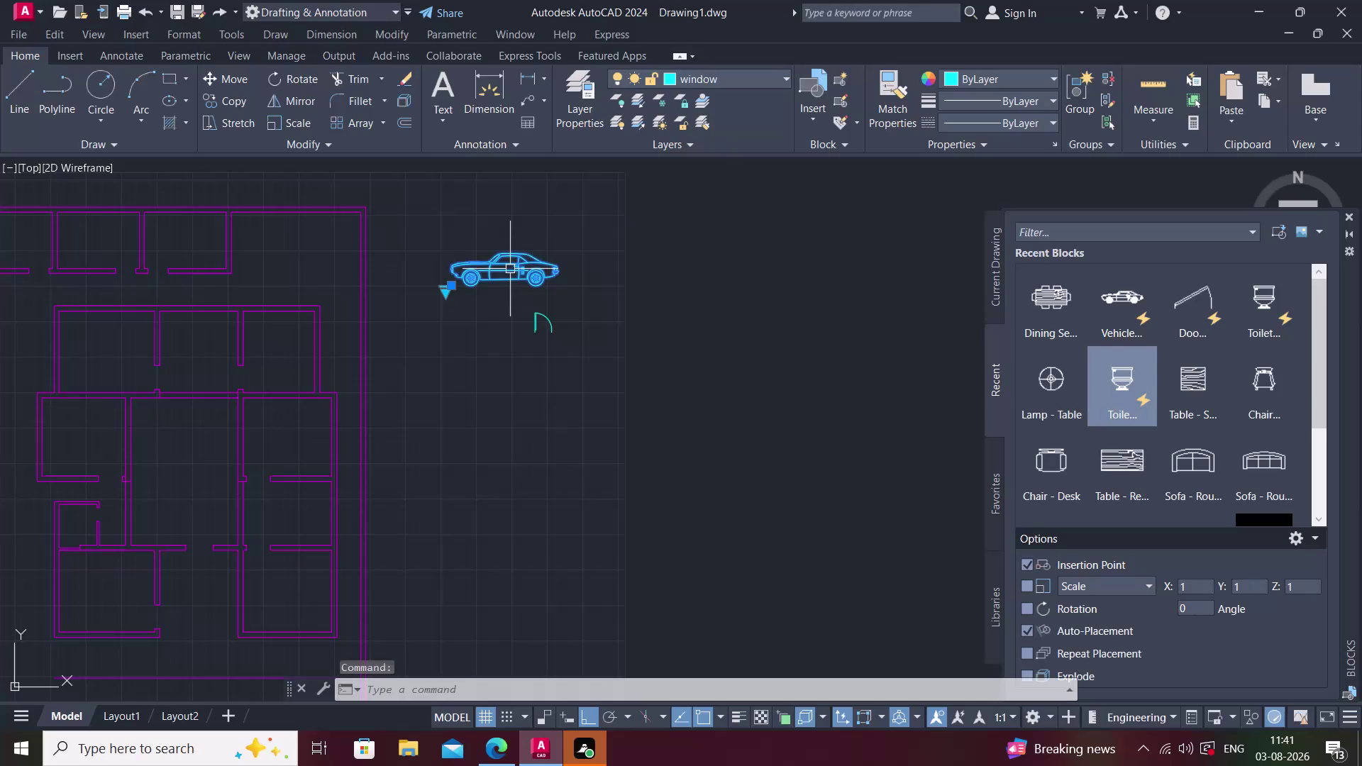
Erase the car block, close the Blocks palette and select the door swing block.
key(Delete)
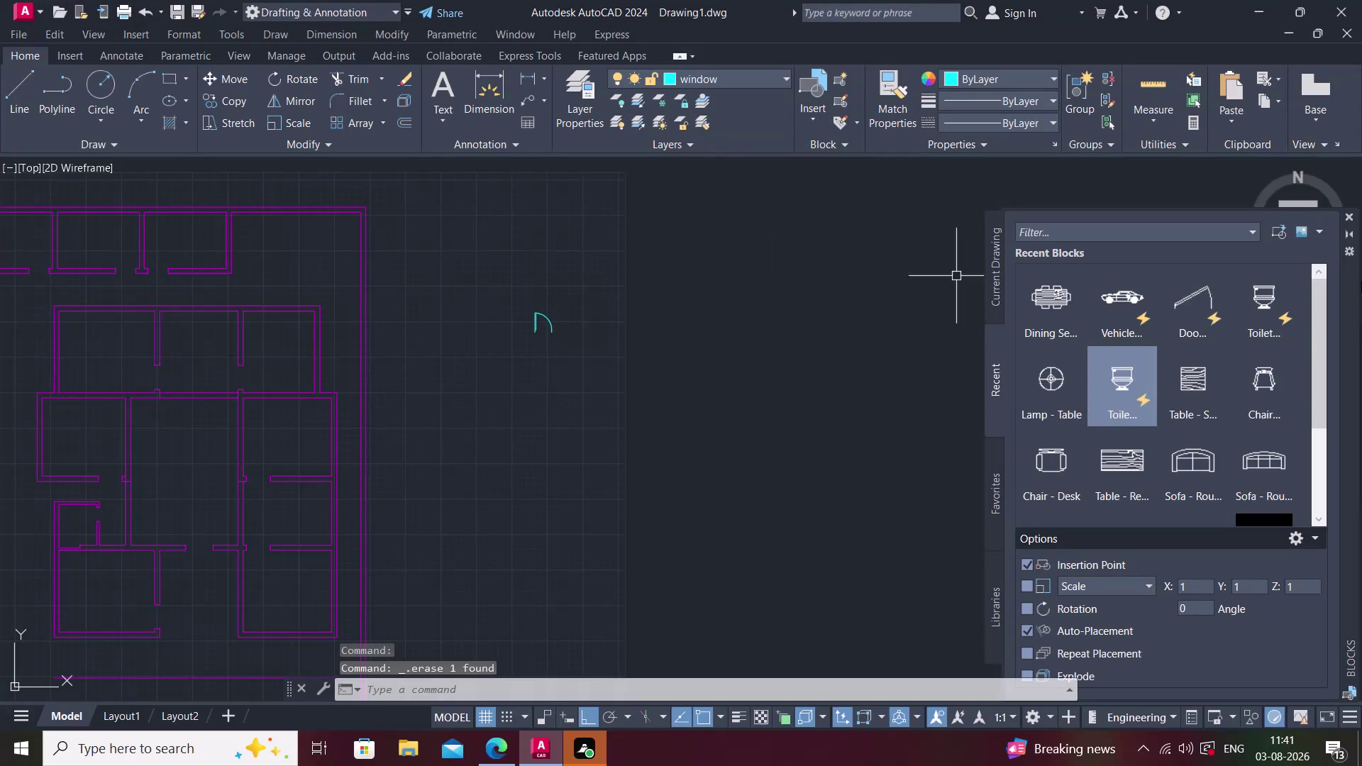
click(1350, 215)
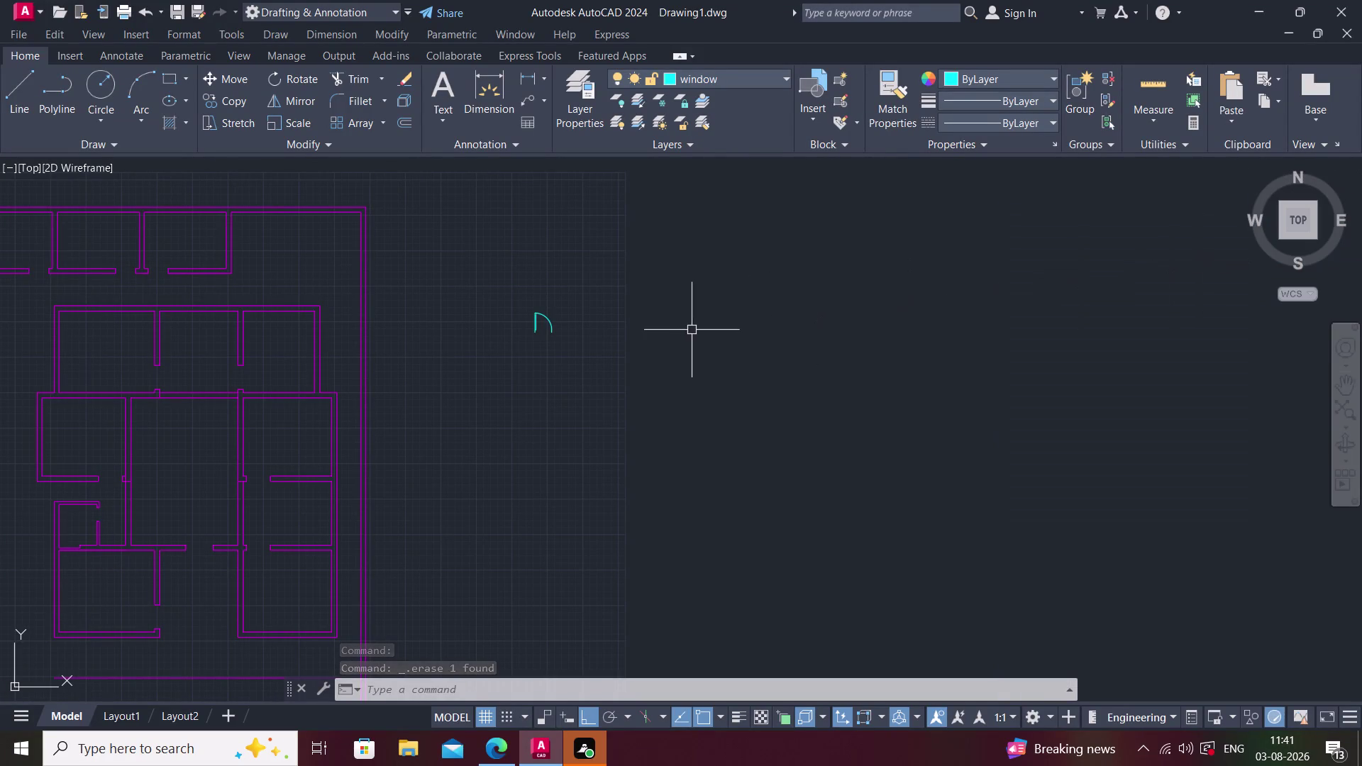
middle_drag(689, 333, 779, 345)
scroll(up, 3)
click(641, 311)
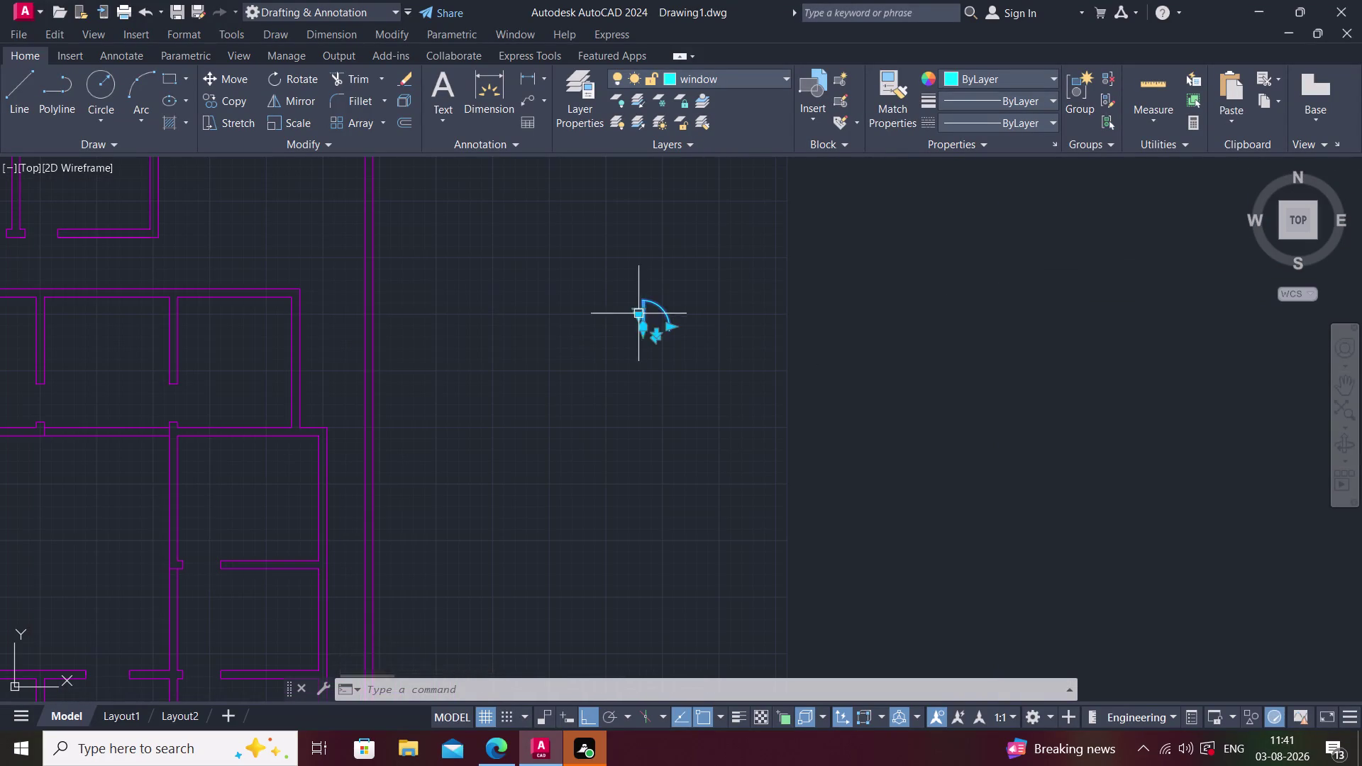
scroll(up, 3)
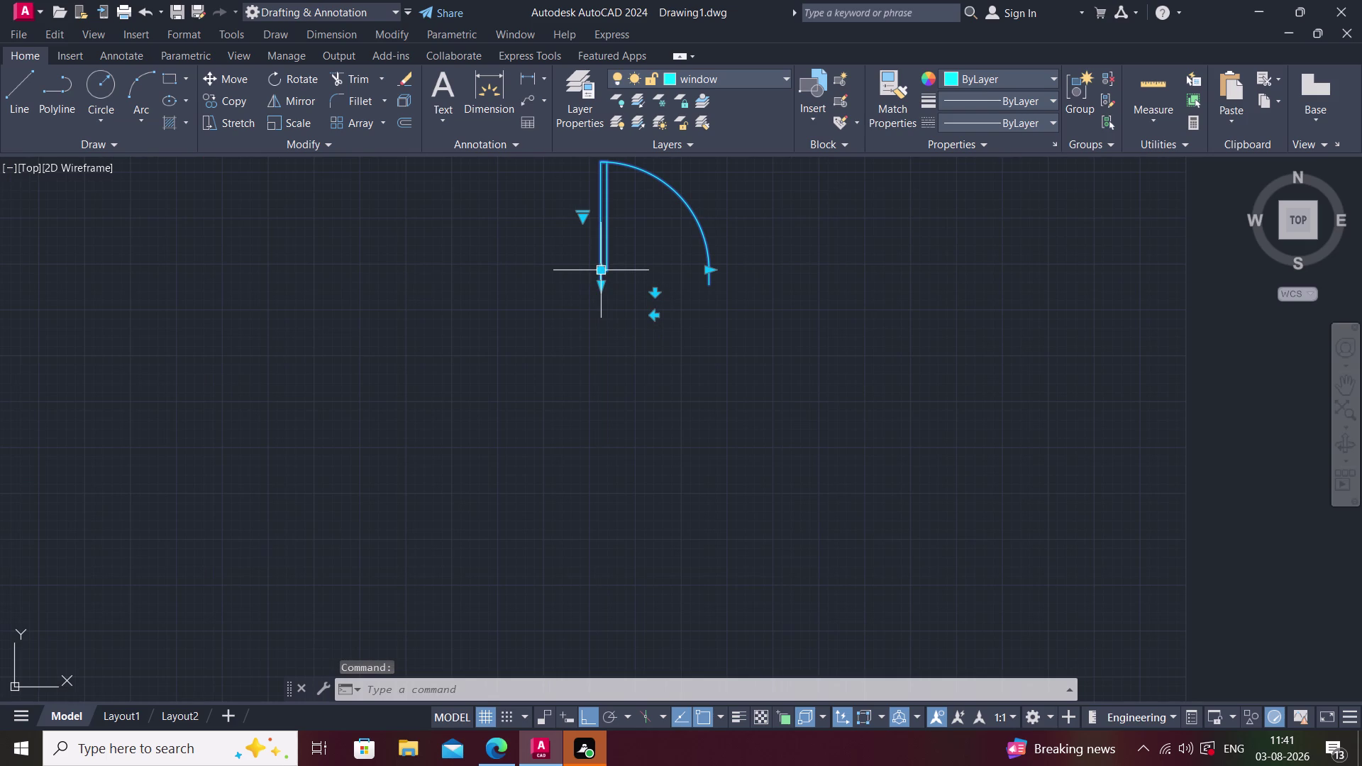
click(602, 272)
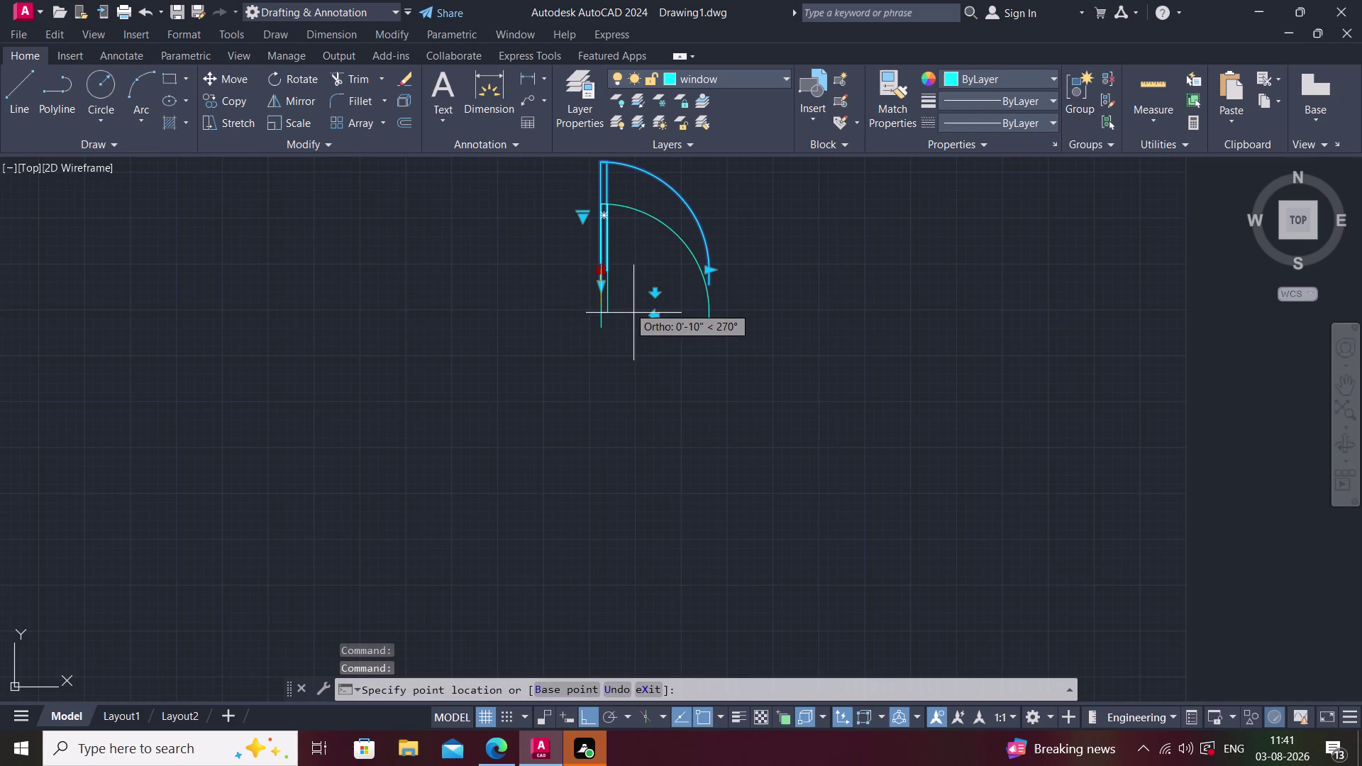
key(Escape)
middle_drag(621, 314, 648, 383)
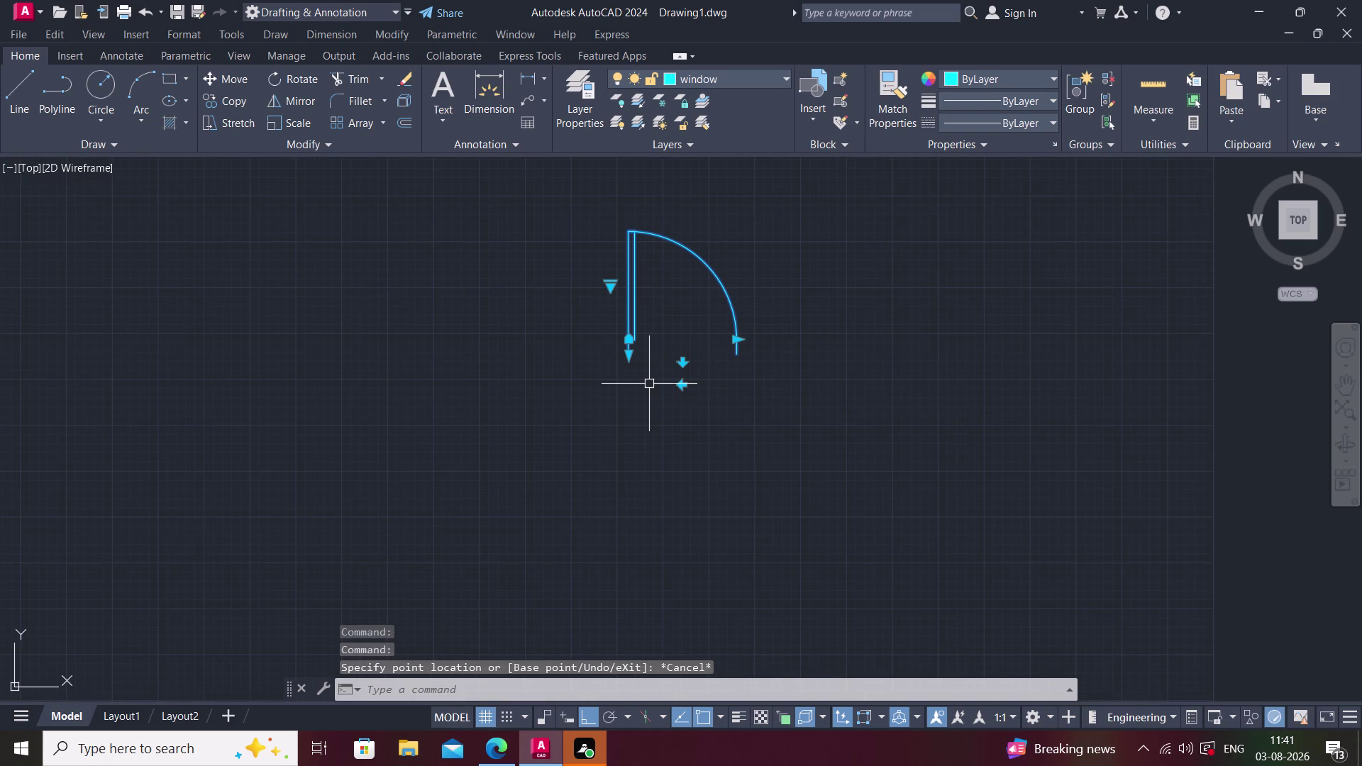
Scale the door swing from its hinge by reference so its width becomes 3'.
text(sc)
key(space)
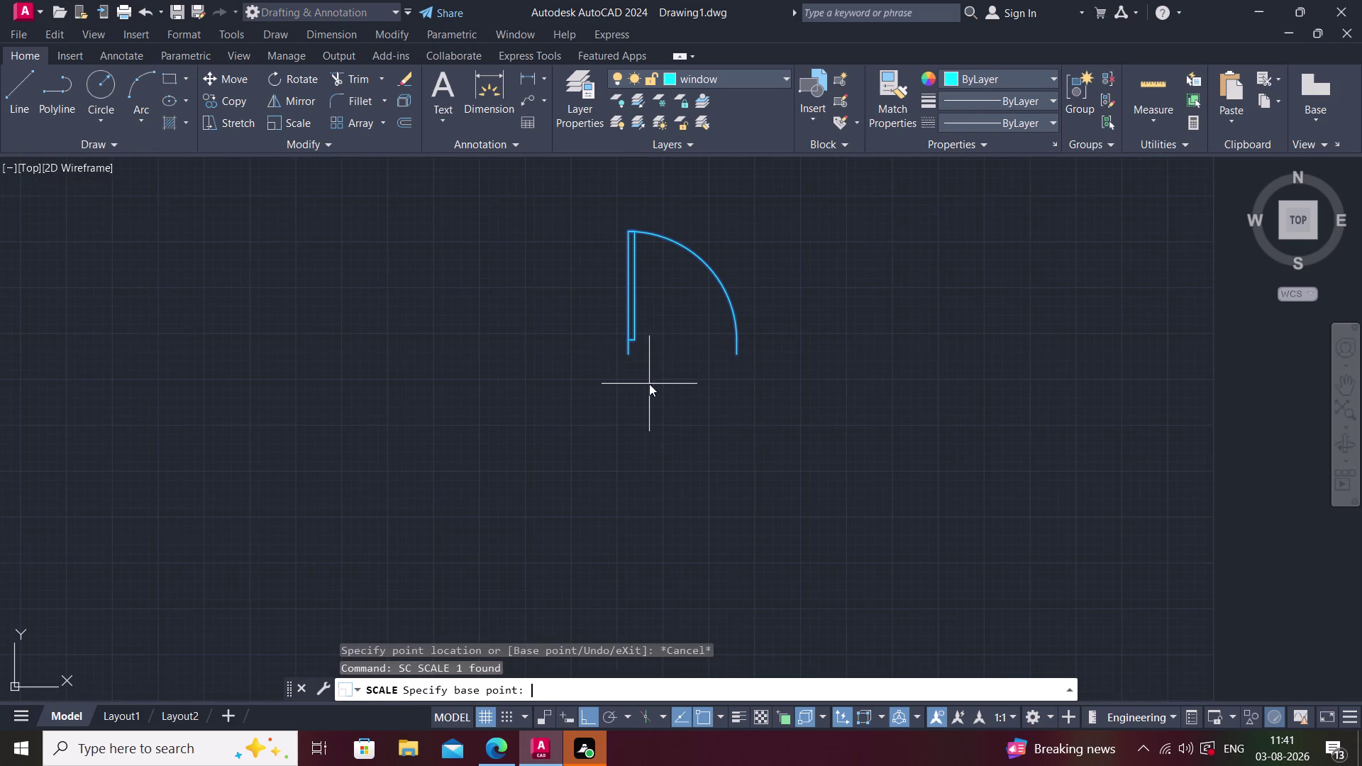
click(629, 359)
click(615, 689)
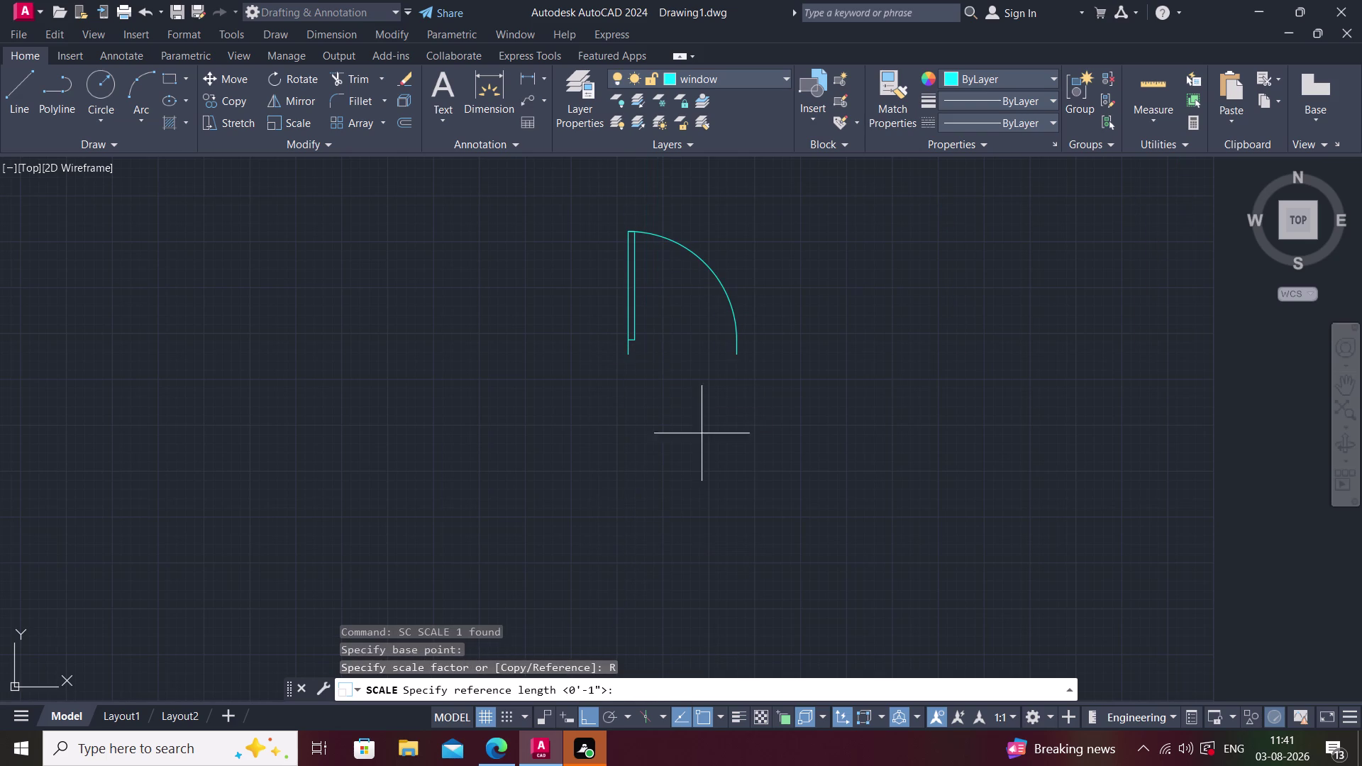
click(627, 354)
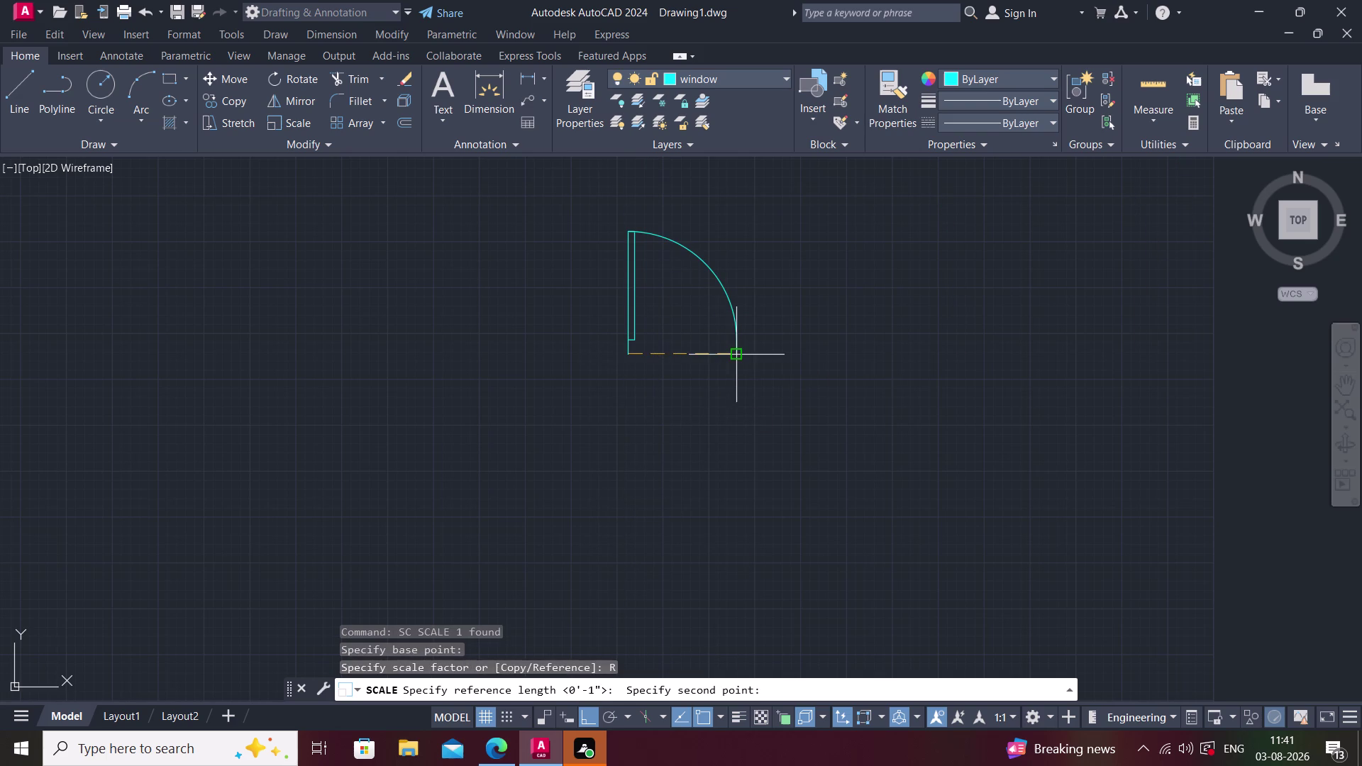
click(740, 357)
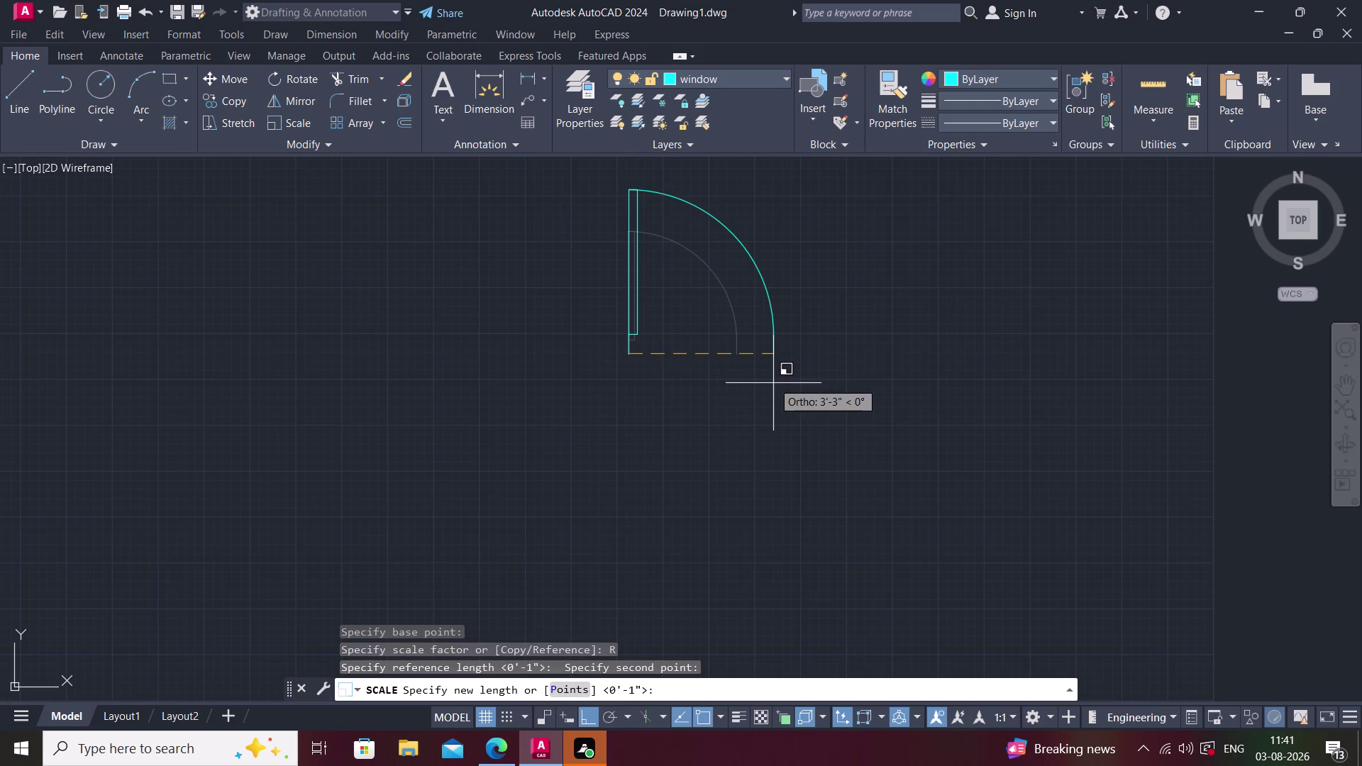
text(3)
text(')
key(Return)
key(Escape)
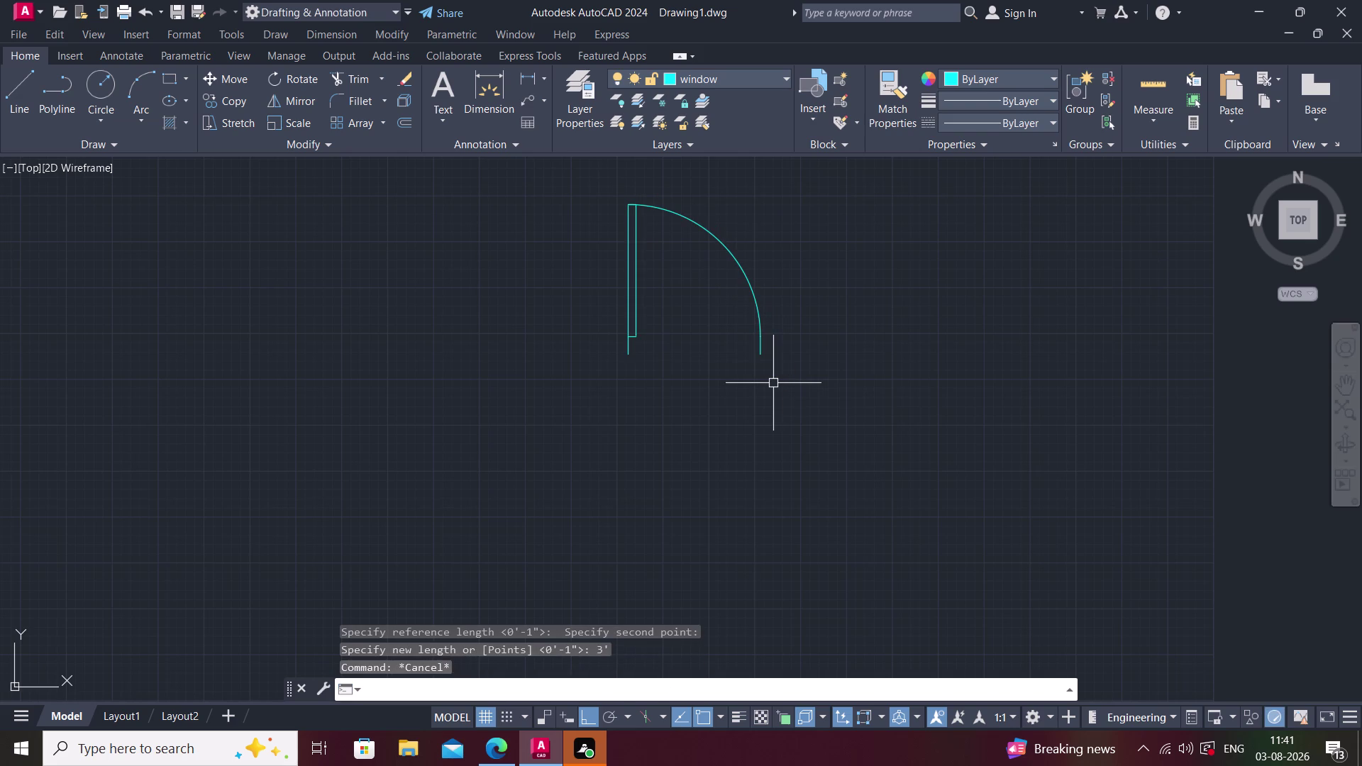
scroll(down, 3)
click(716, 318)
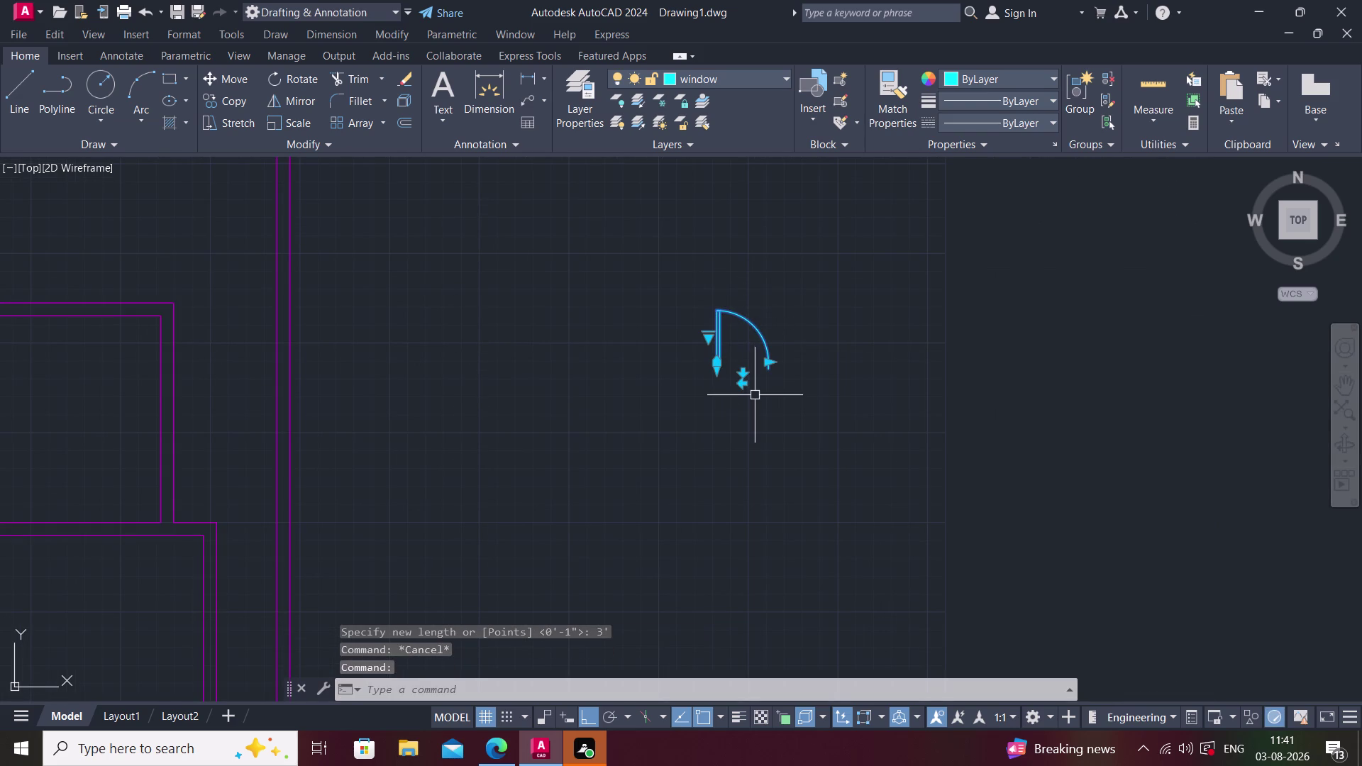
Copy the 3' door swing twice, placing both copies below the original.
text(co)
key(space)
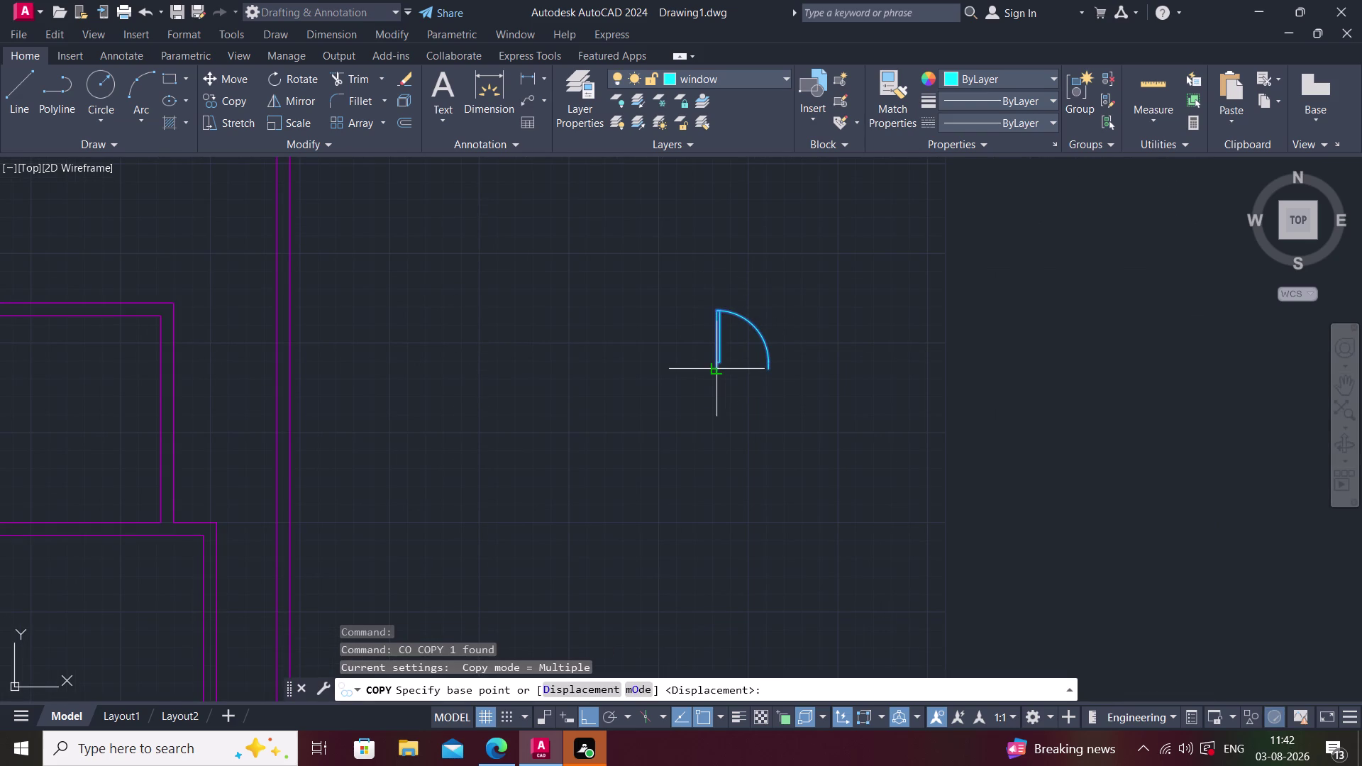
click(712, 370)
click(736, 473)
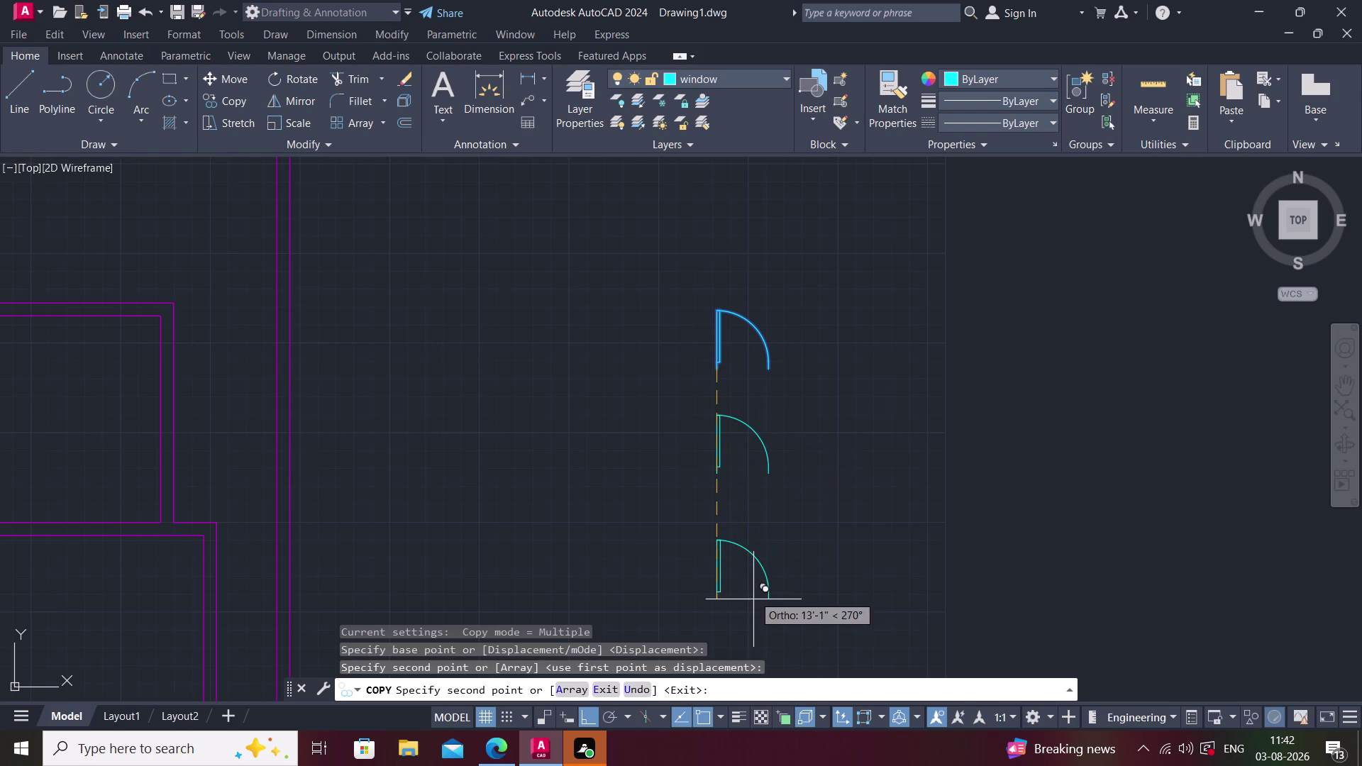
click(751, 618)
middle_drag(845, 554, 858, 547)
key(Escape)
middle_click(833, 530)
scroll(up, 3)
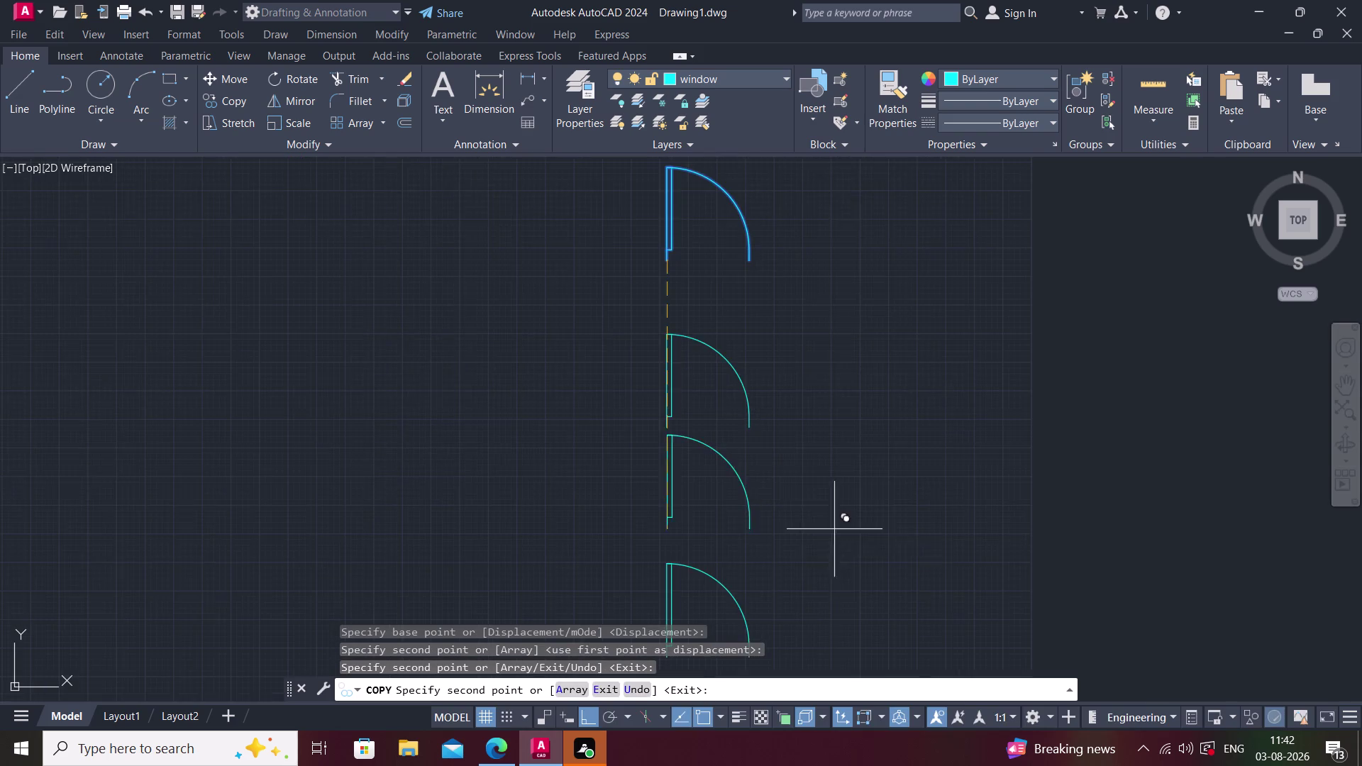
middle_drag(805, 523, 823, 510)
scroll(down, 3)
key(Escape)
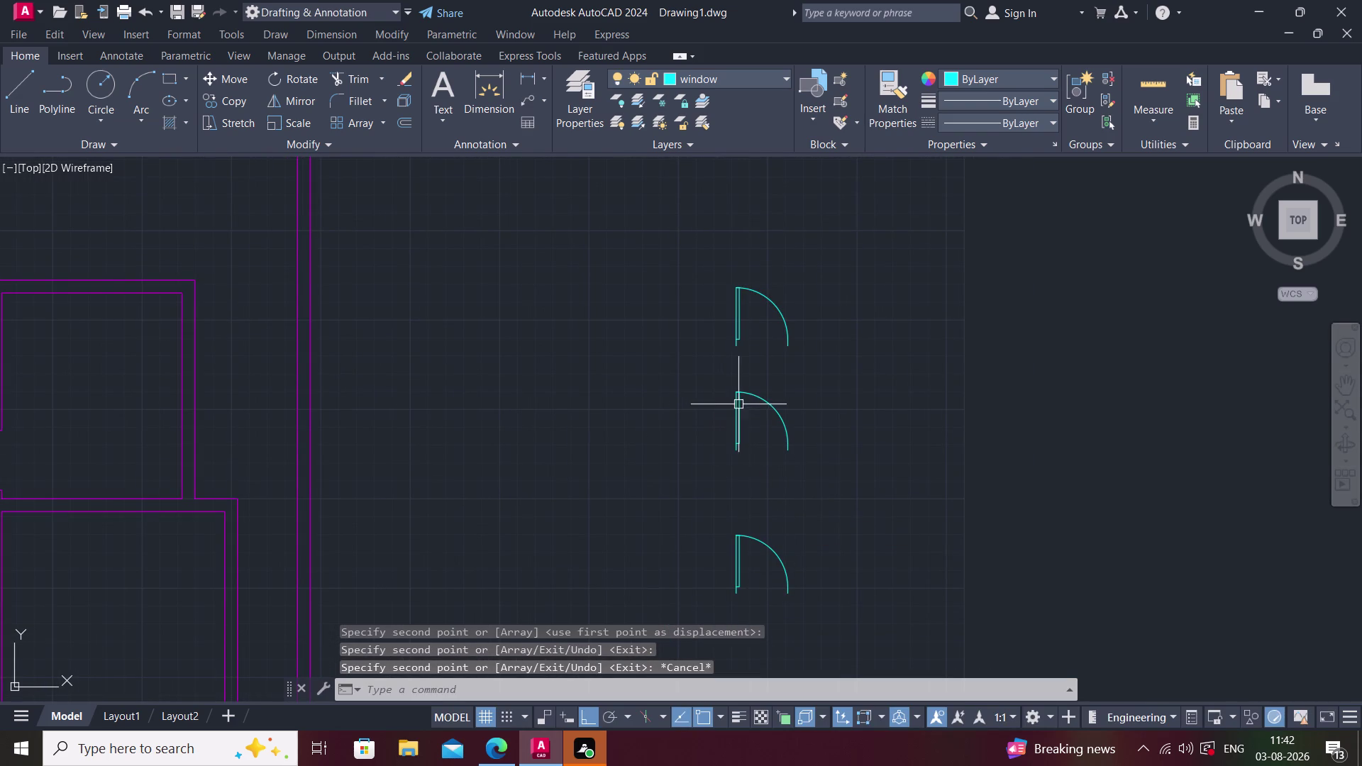
Scale the middle door copy by reference to a 3'6" width.
click(740, 405)
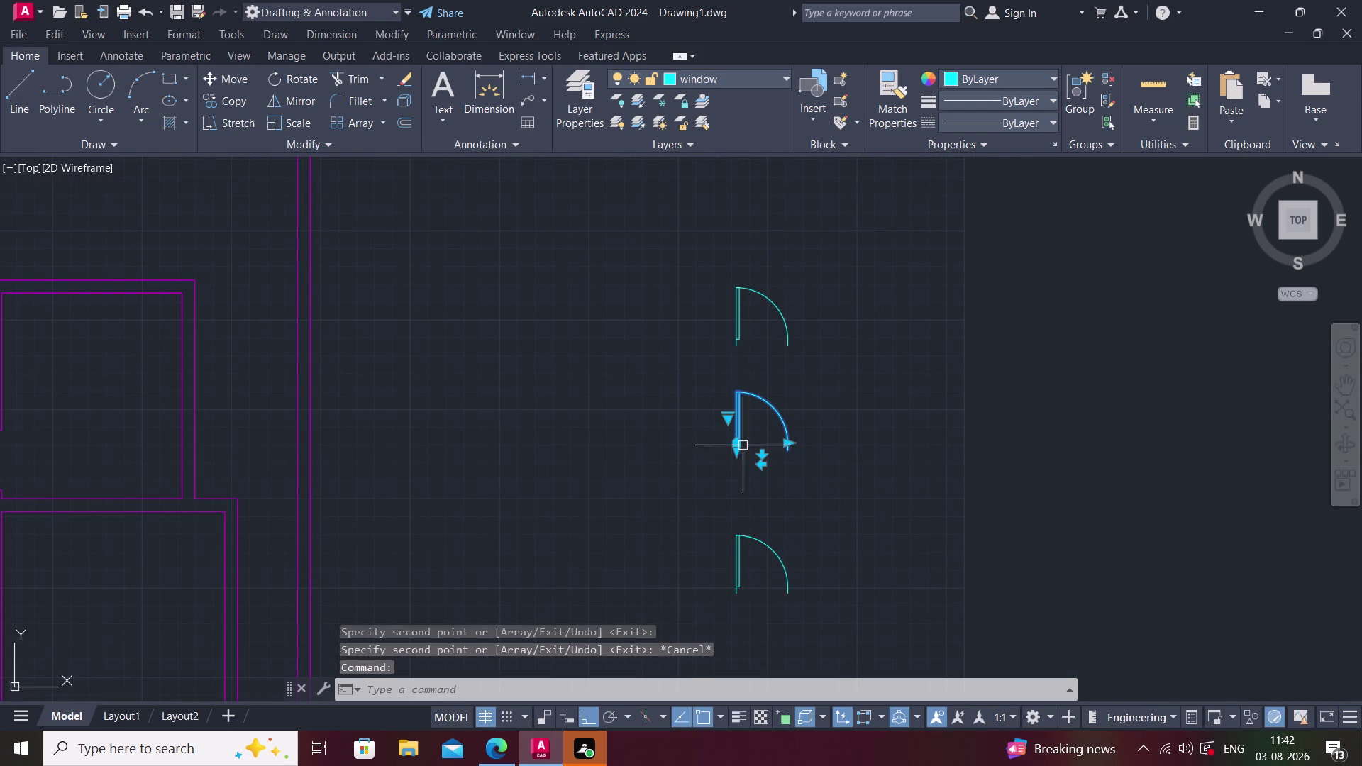
text(sc)
key(space)
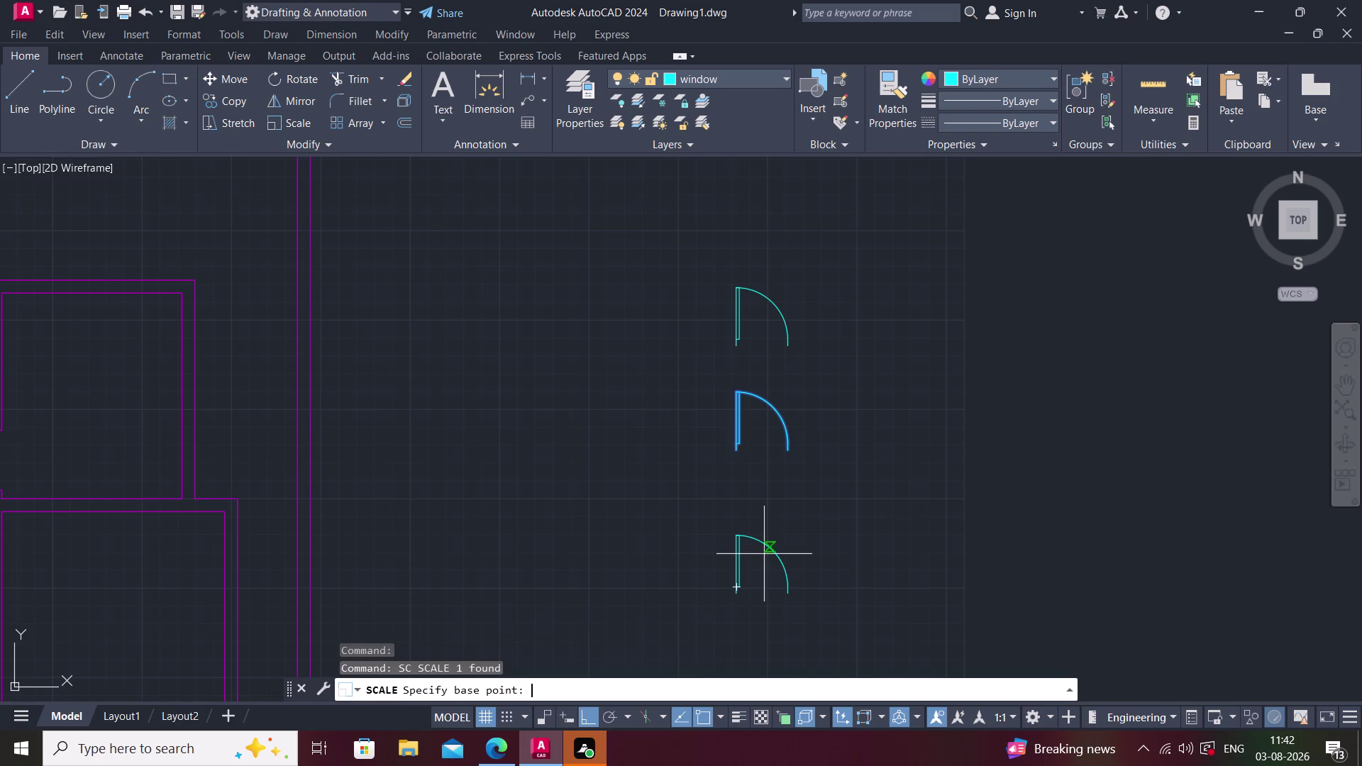
click(737, 455)
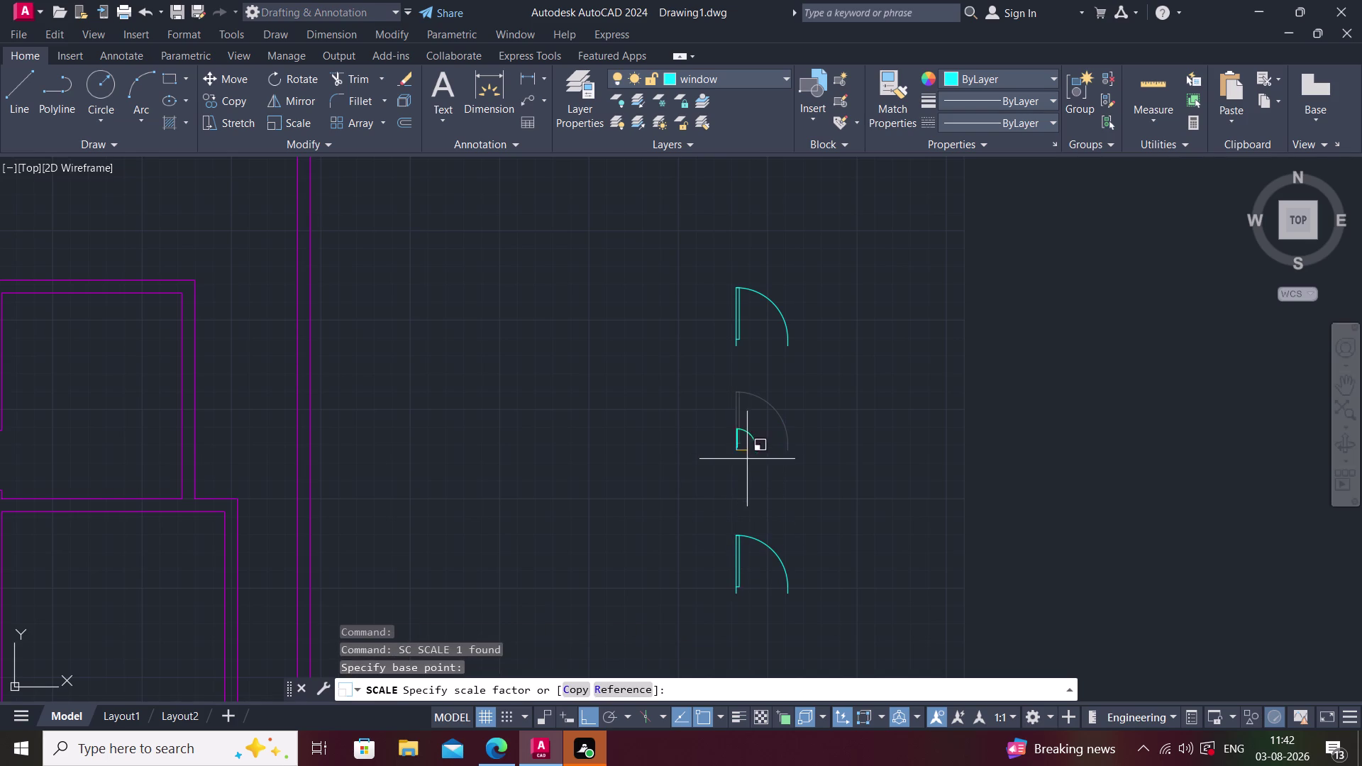
click(642, 686)
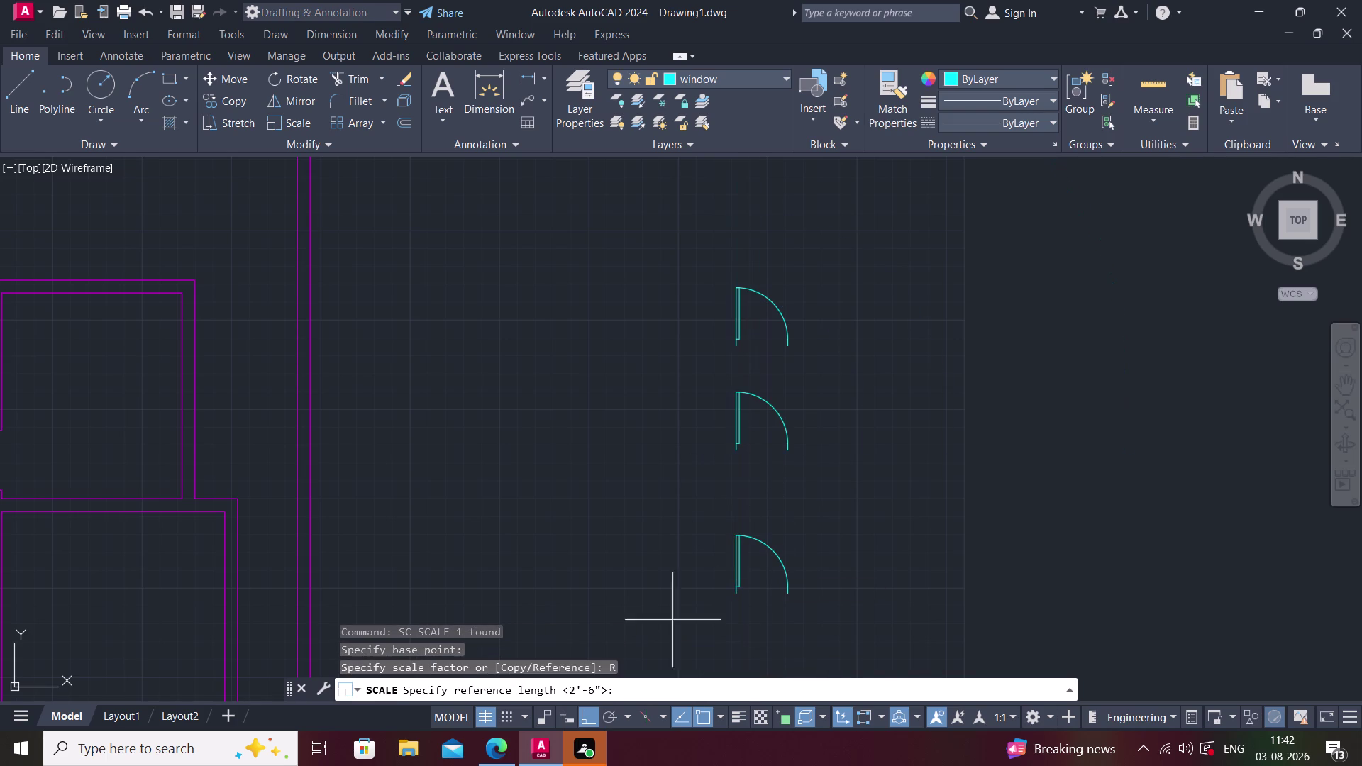
click(737, 452)
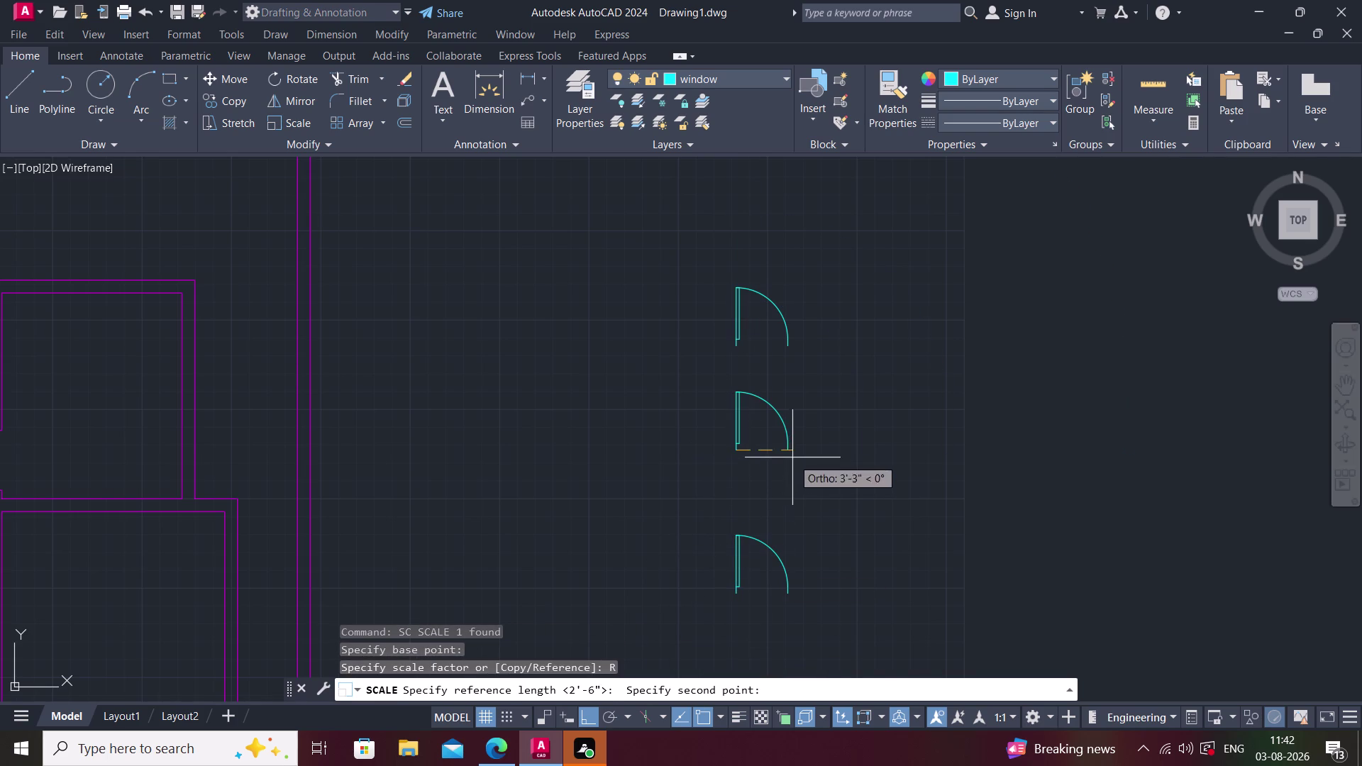
click(788, 451)
text(3')
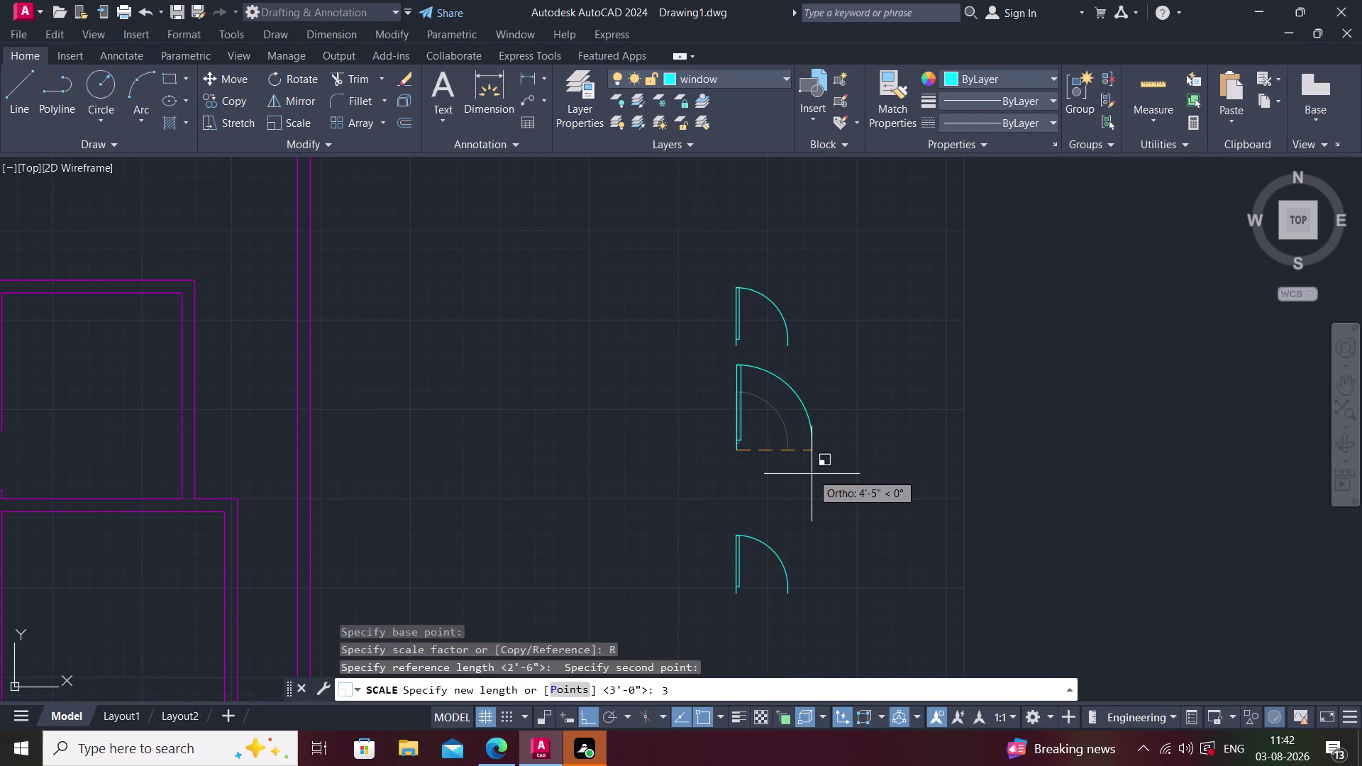
text(6")
key(Return)
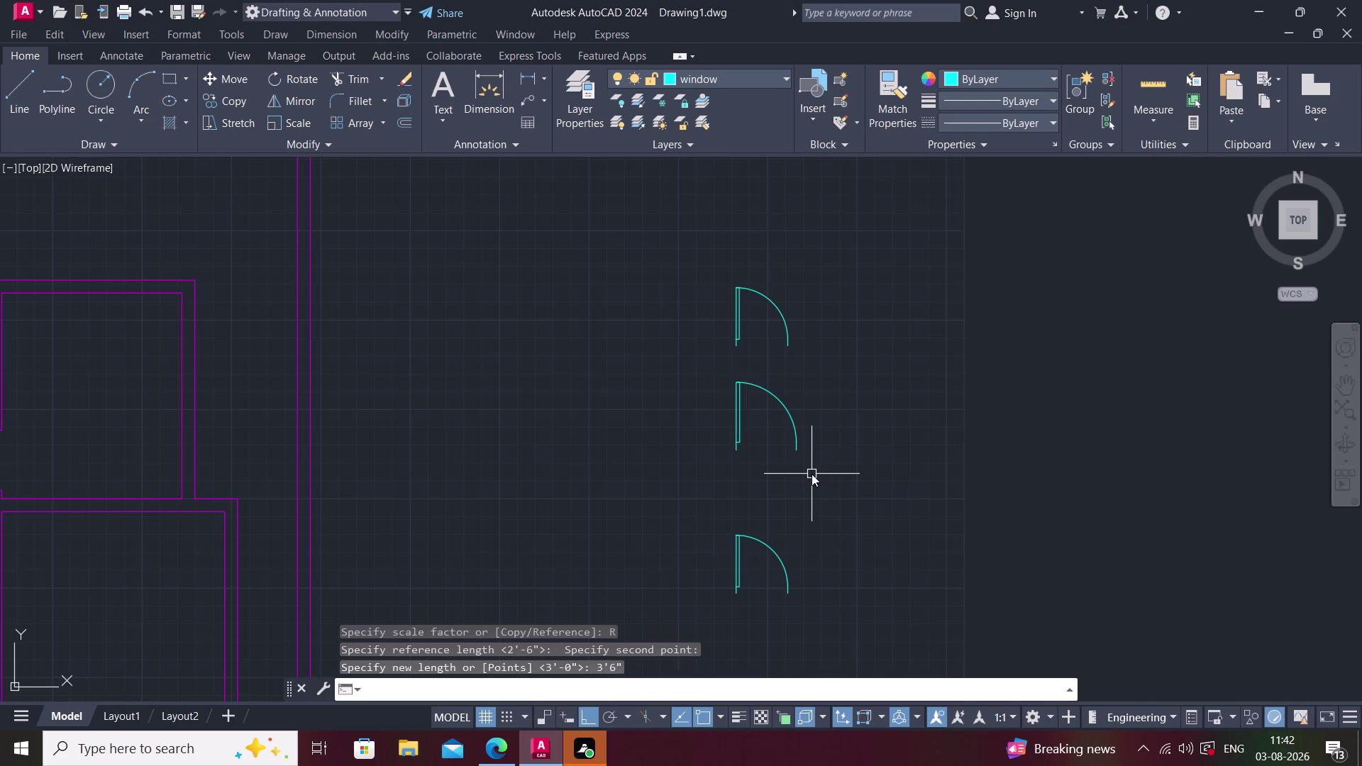
key(Escape)
middle_drag(744, 614, 753, 577)
scroll(up, 3)
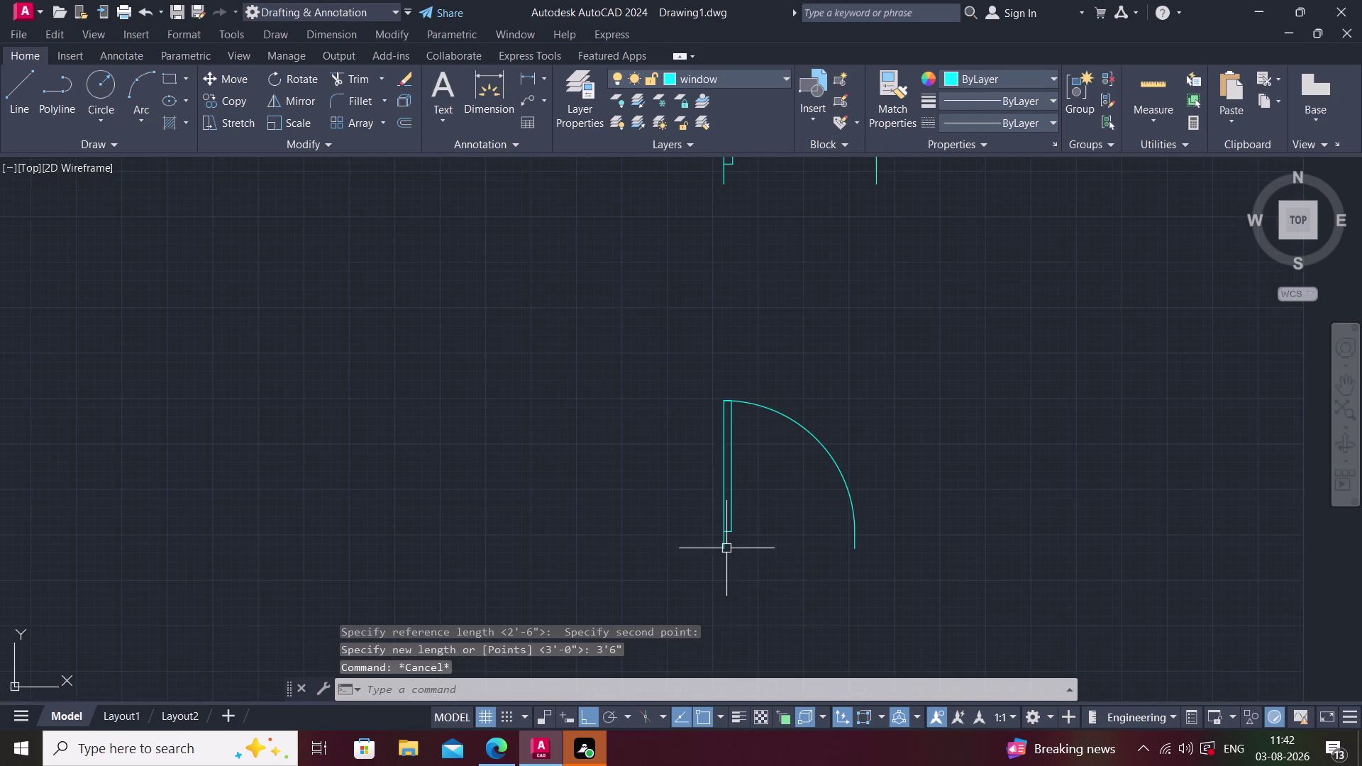
click(726, 548)
key(Escape)
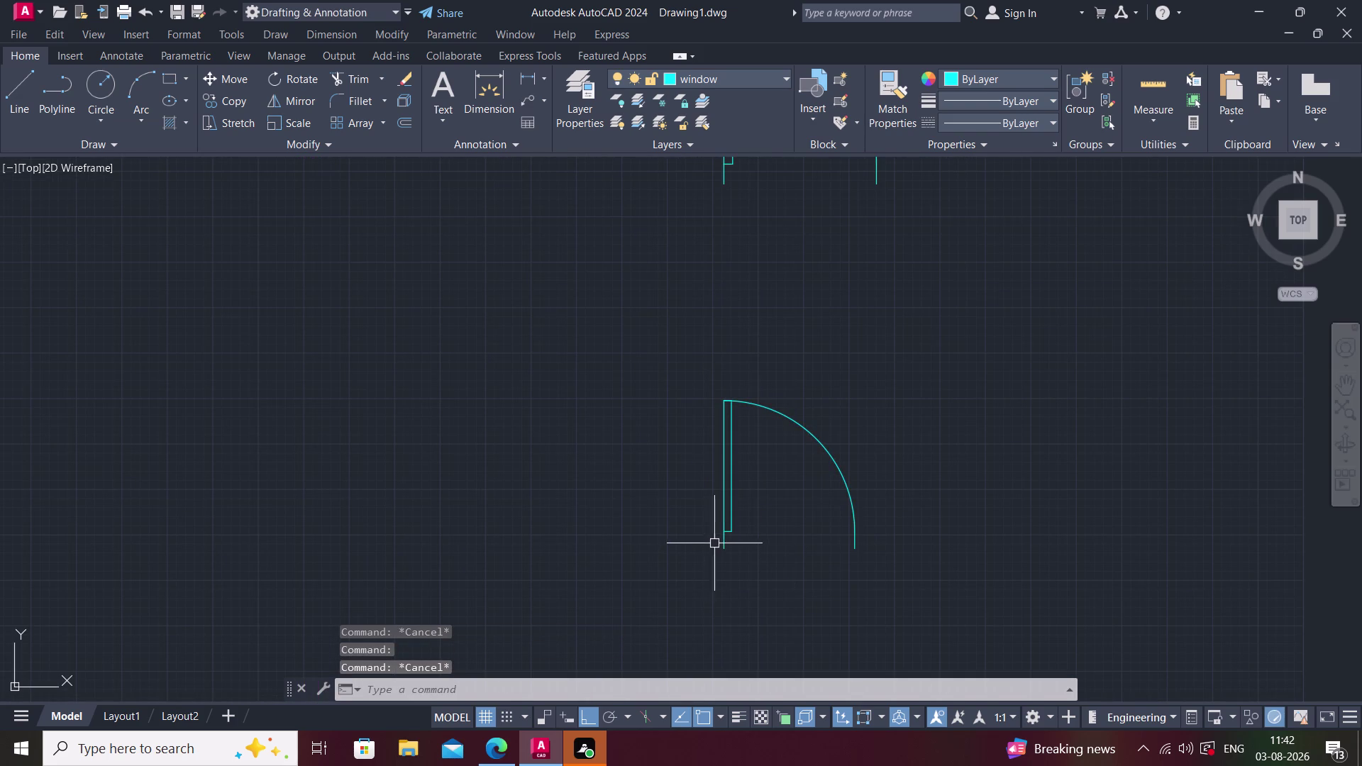
Rescale that door by reference to a 2'6" width.
click(724, 534)
text(sc)
key(space)
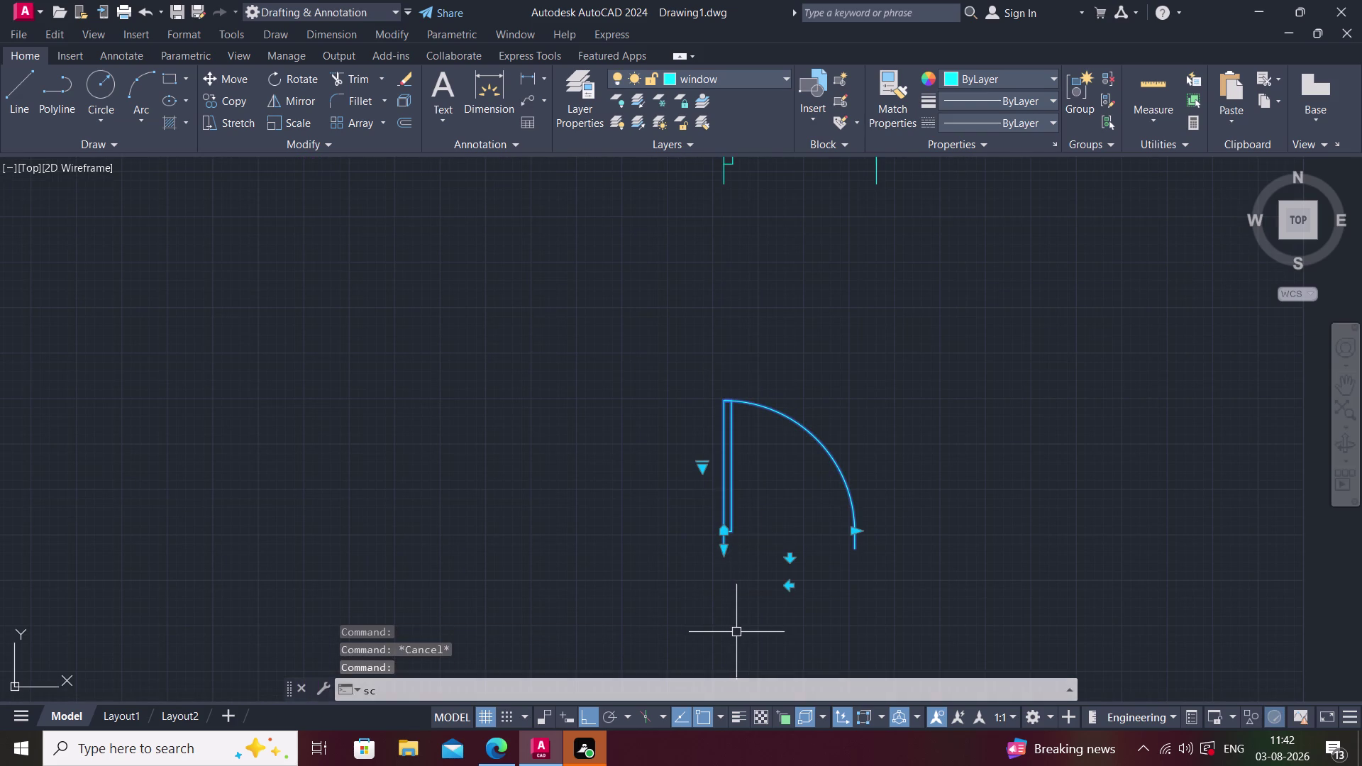
click(724, 552)
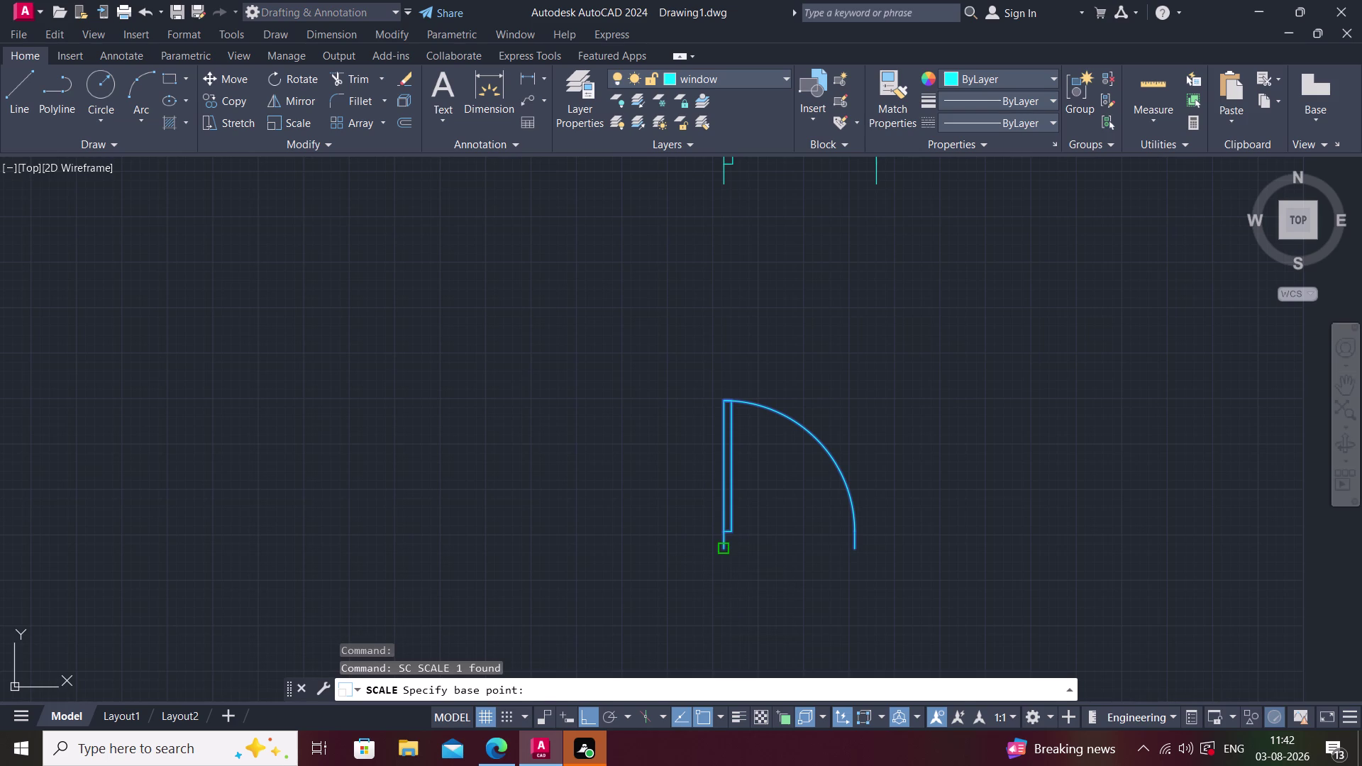
click(621, 687)
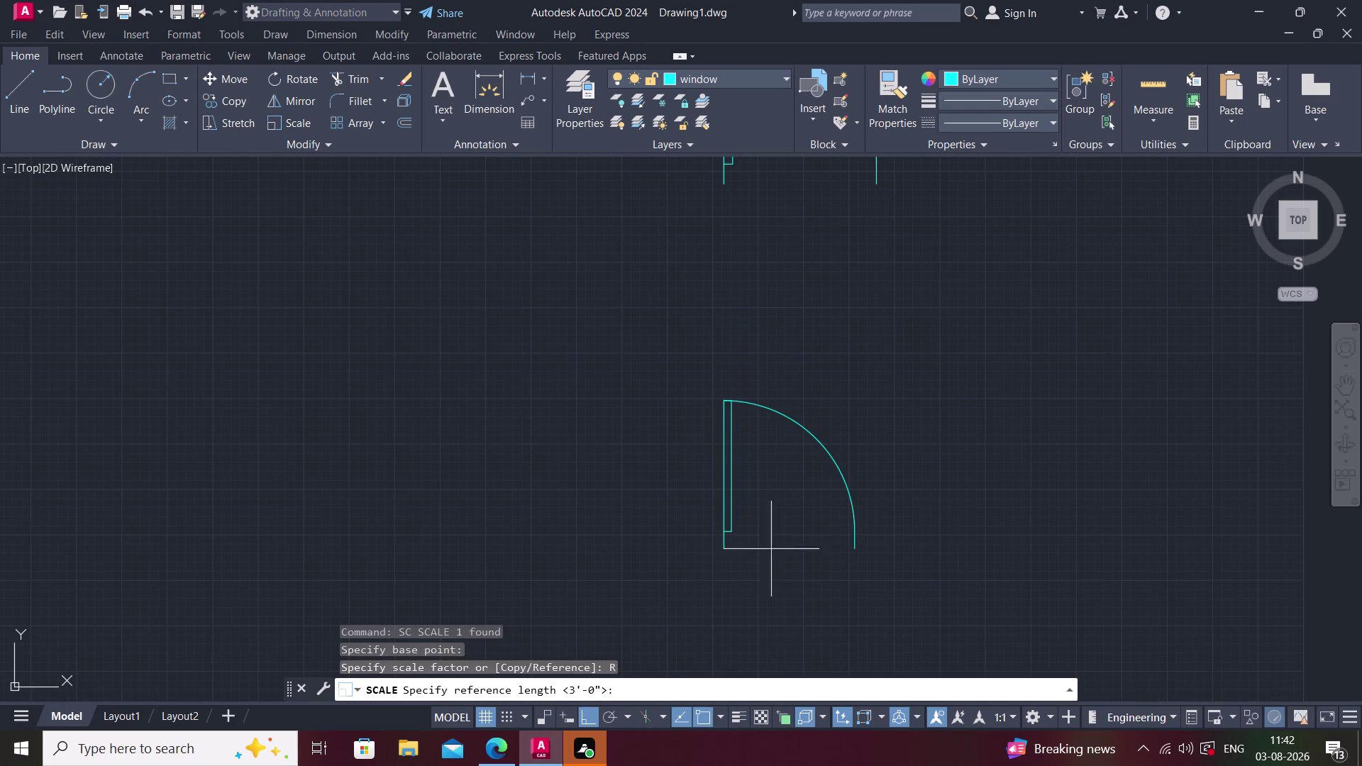
click(723, 549)
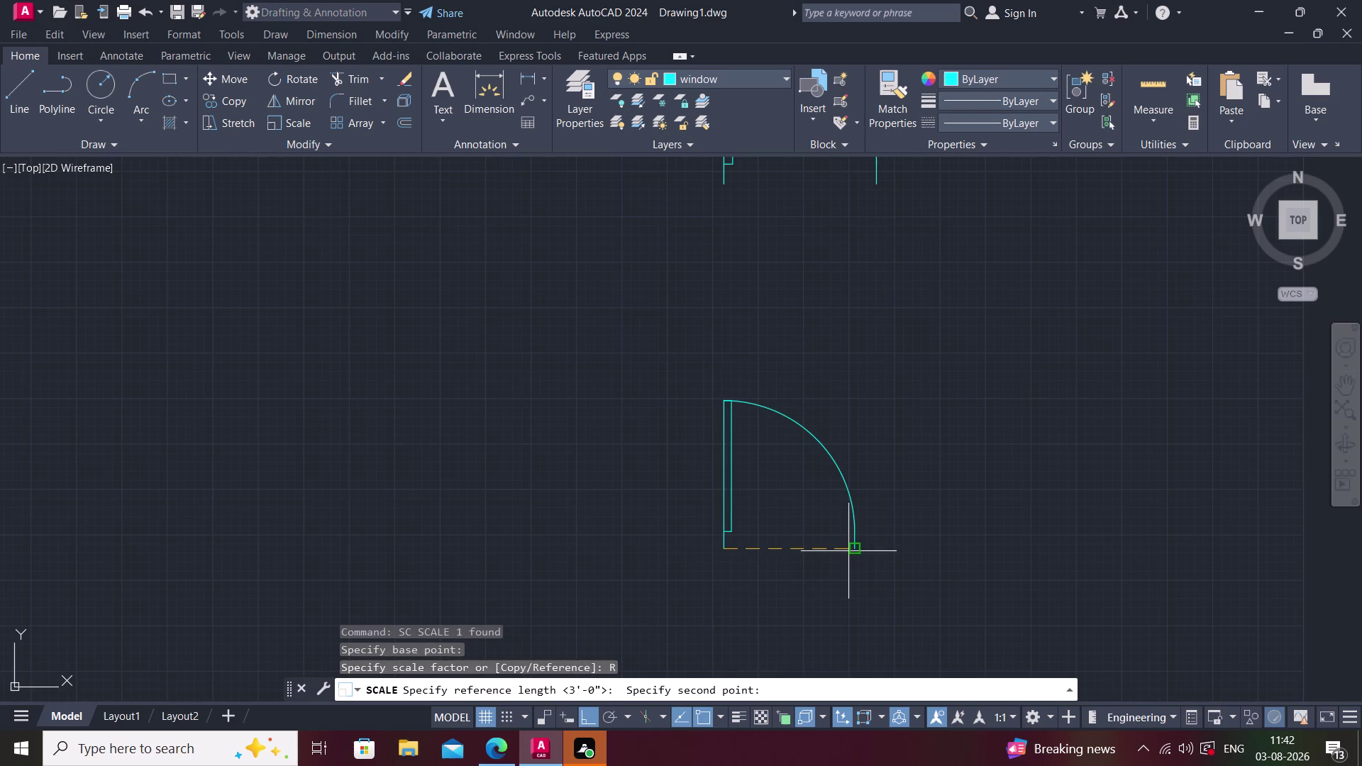
click(858, 549)
text(2)
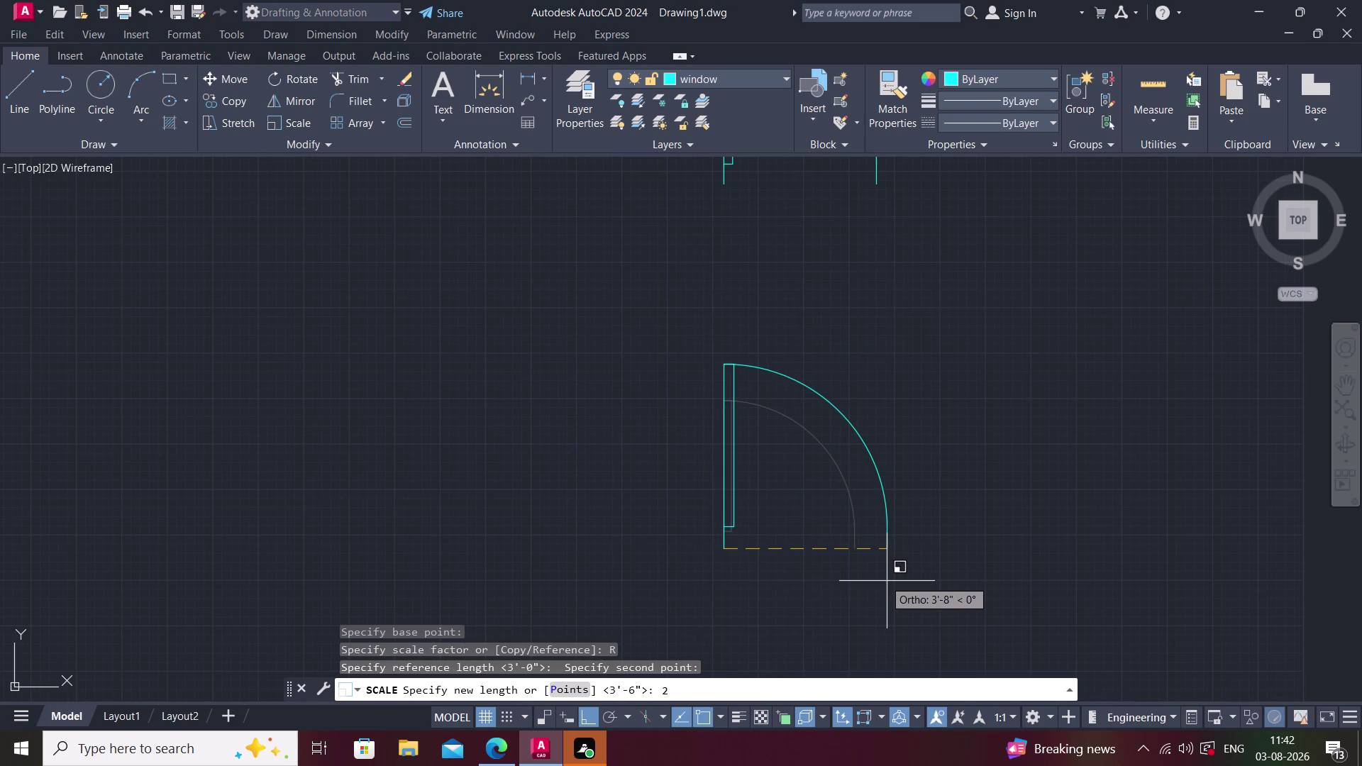
text('6")
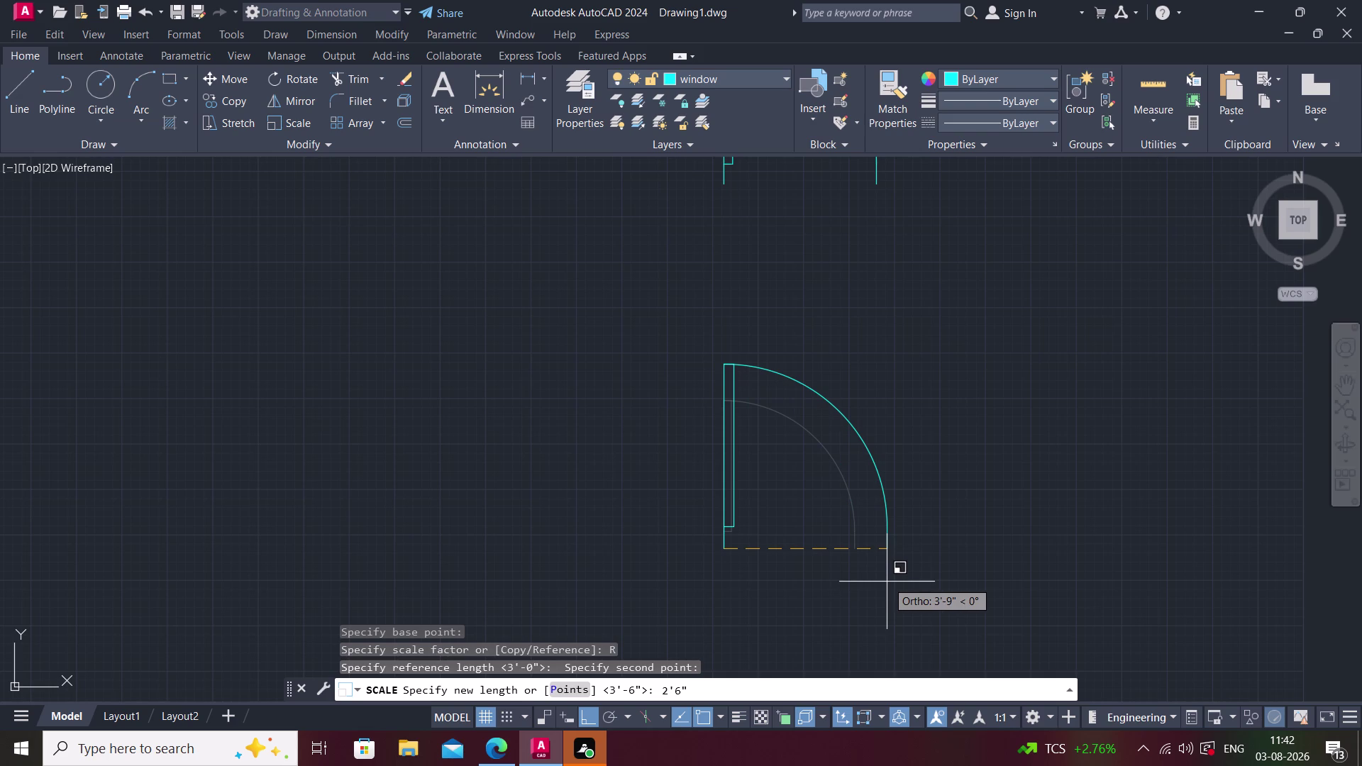
key(Return)
key(Escape)
scroll(down, 3)
middle_drag(891, 501, 878, 553)
scroll(down, 3)
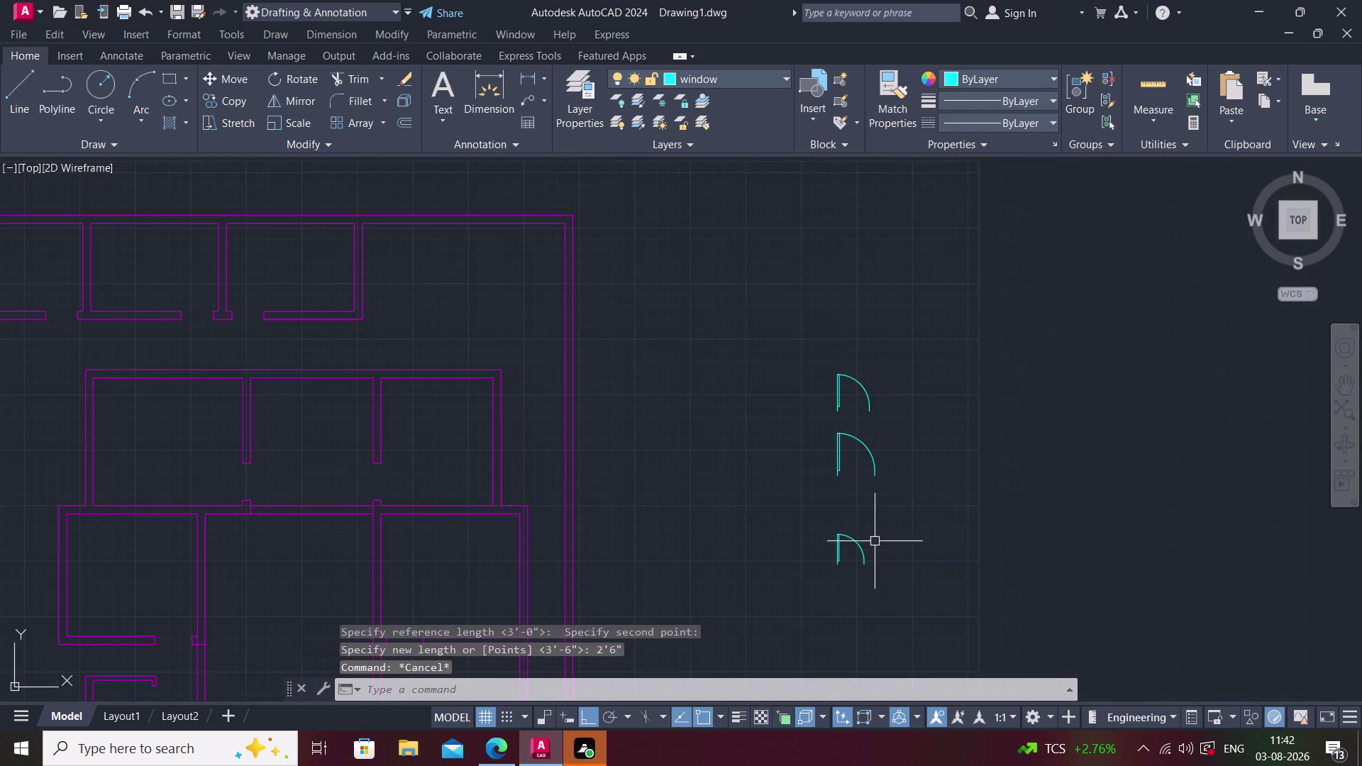
middle_drag(873, 532, 862, 397)
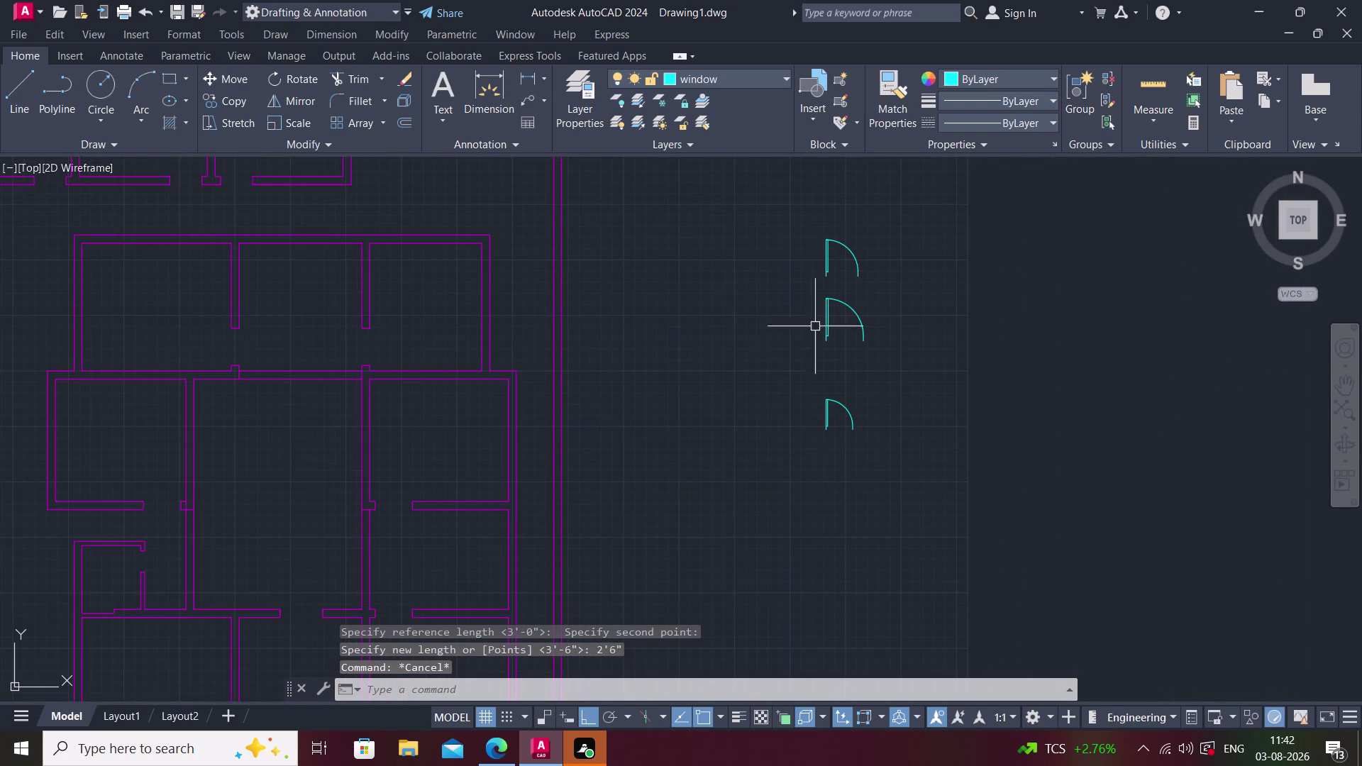
Copy the 2'6" door swing to a spot directly below itself.
click(820, 386)
click(872, 462)
key(s)
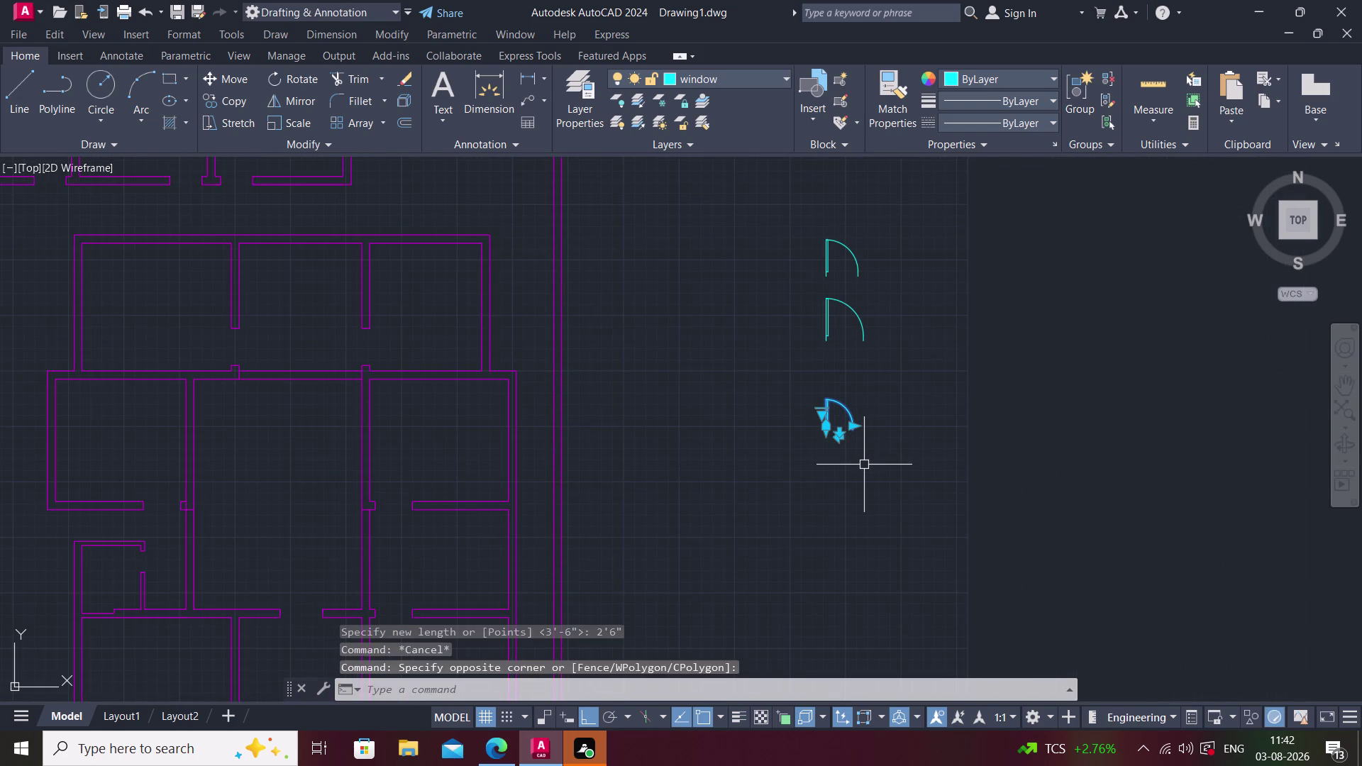
key(BackSpace)
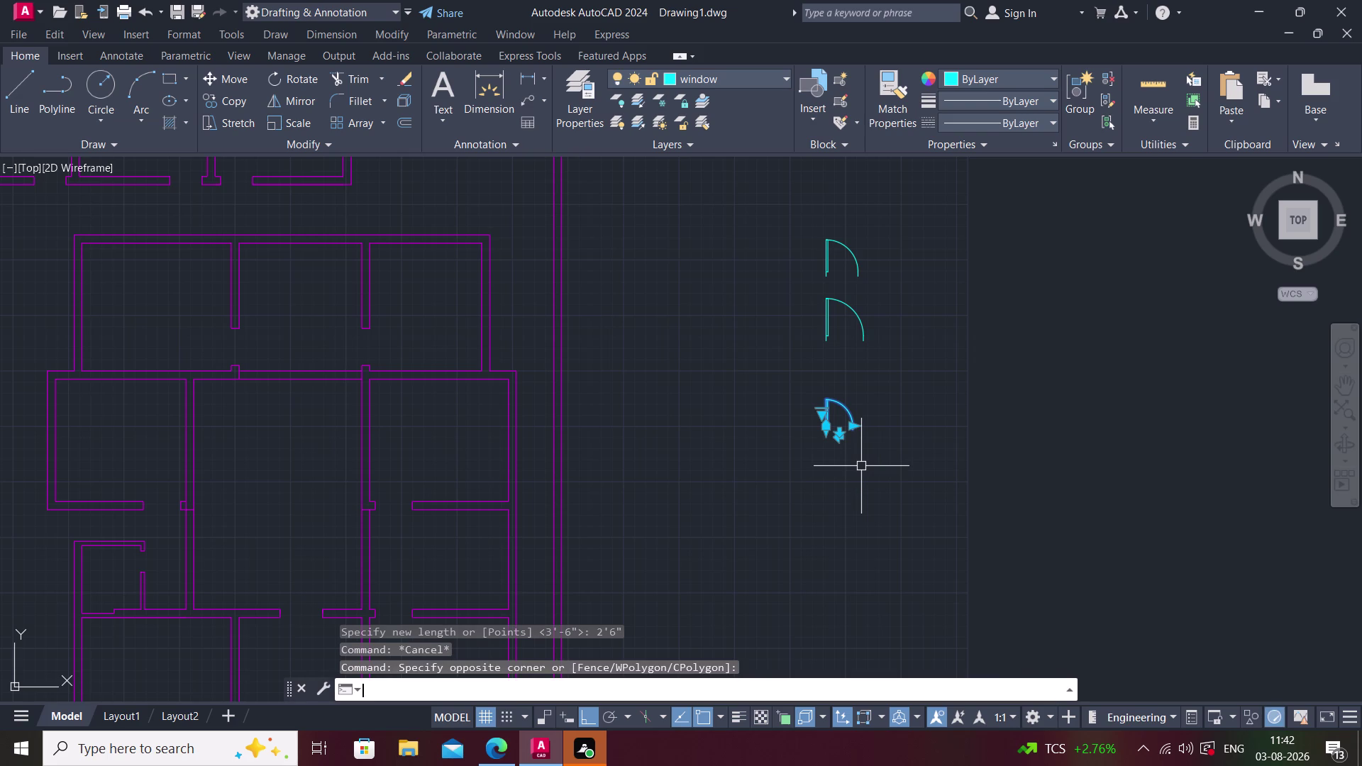
text(c o)
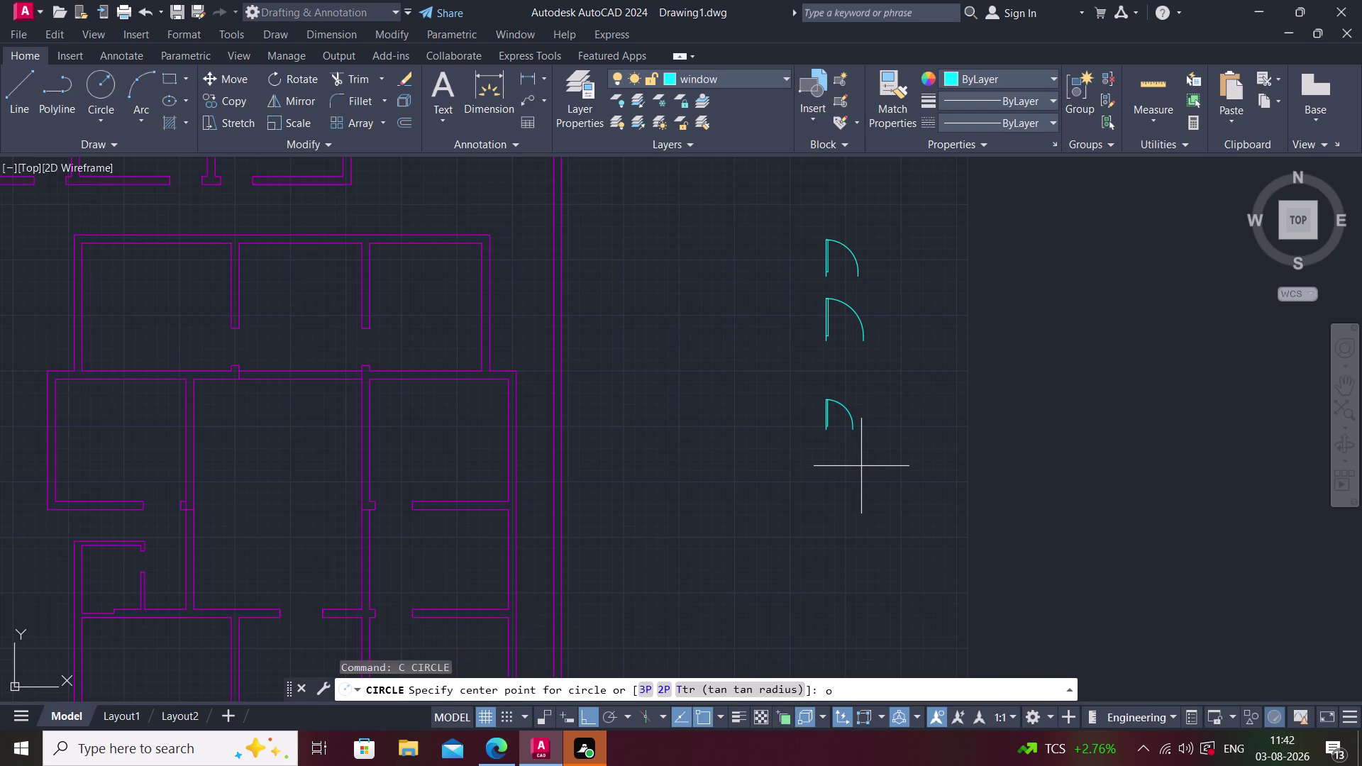
key(Escape)
key(Escape)
click(834, 414)
click(831, 411)
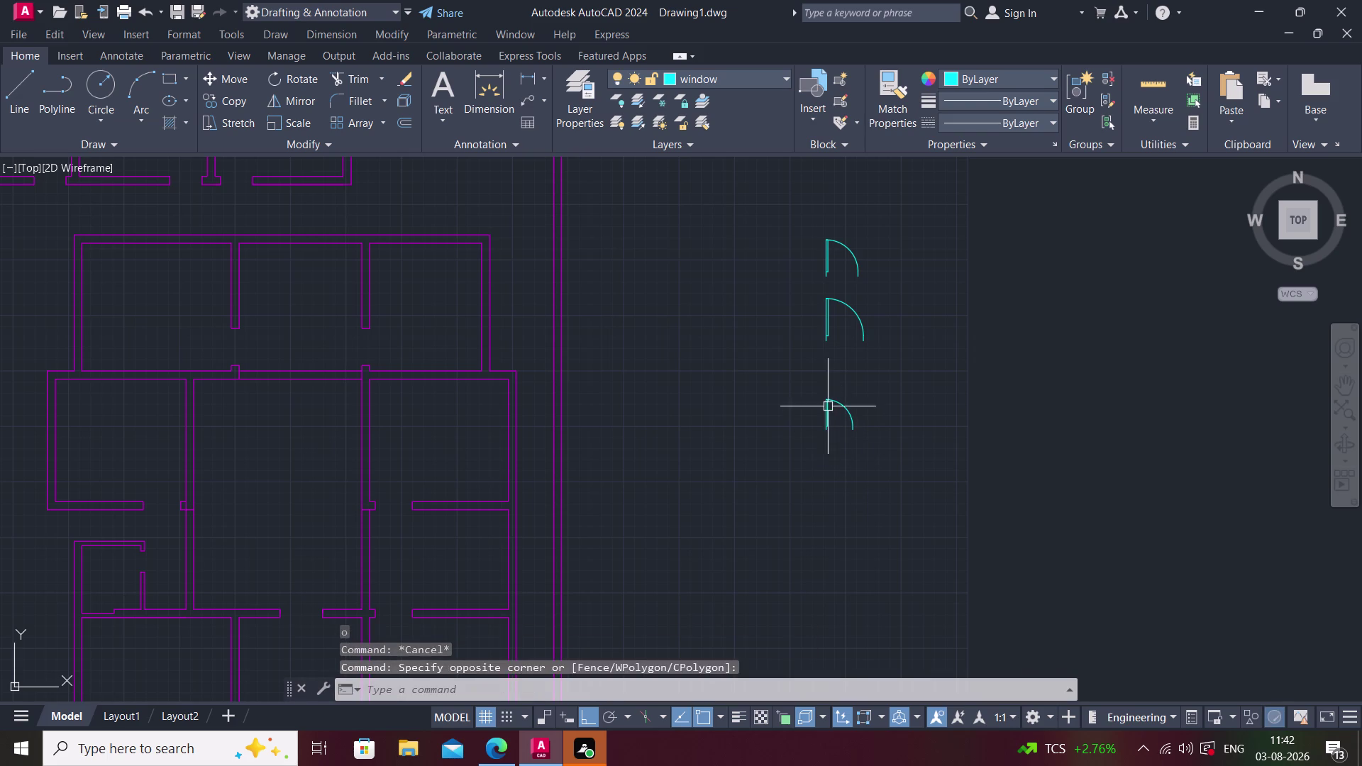
click(828, 406)
text(co)
key(space)
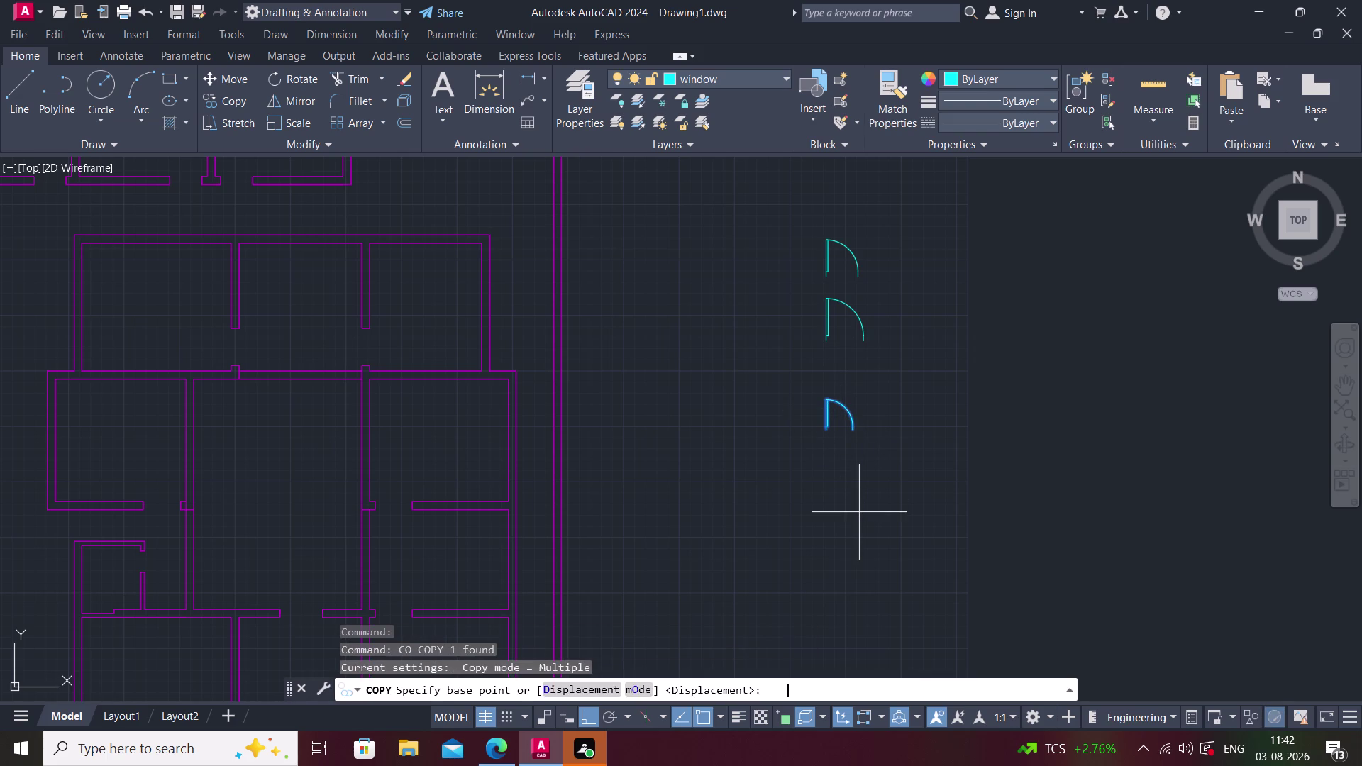
scroll(up, 3)
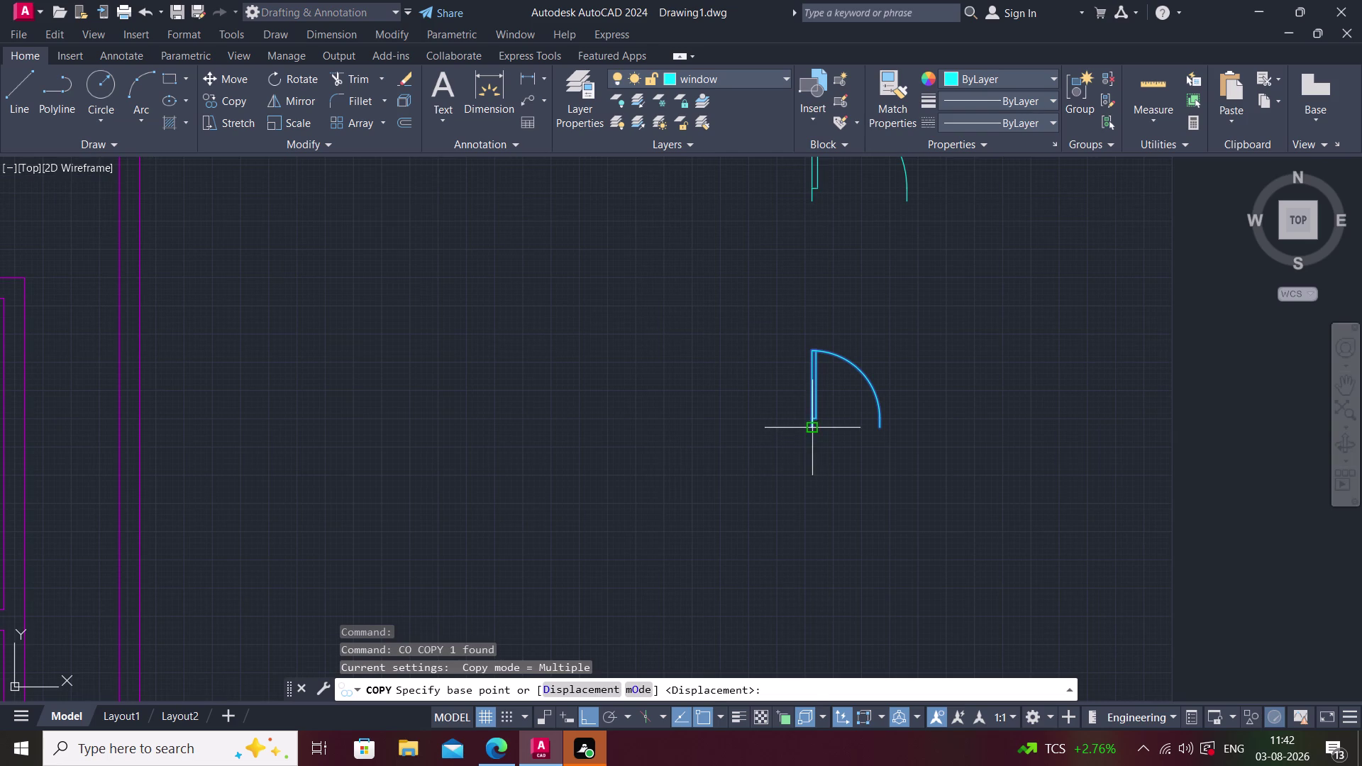
click(807, 429)
click(804, 542)
key(Escape)
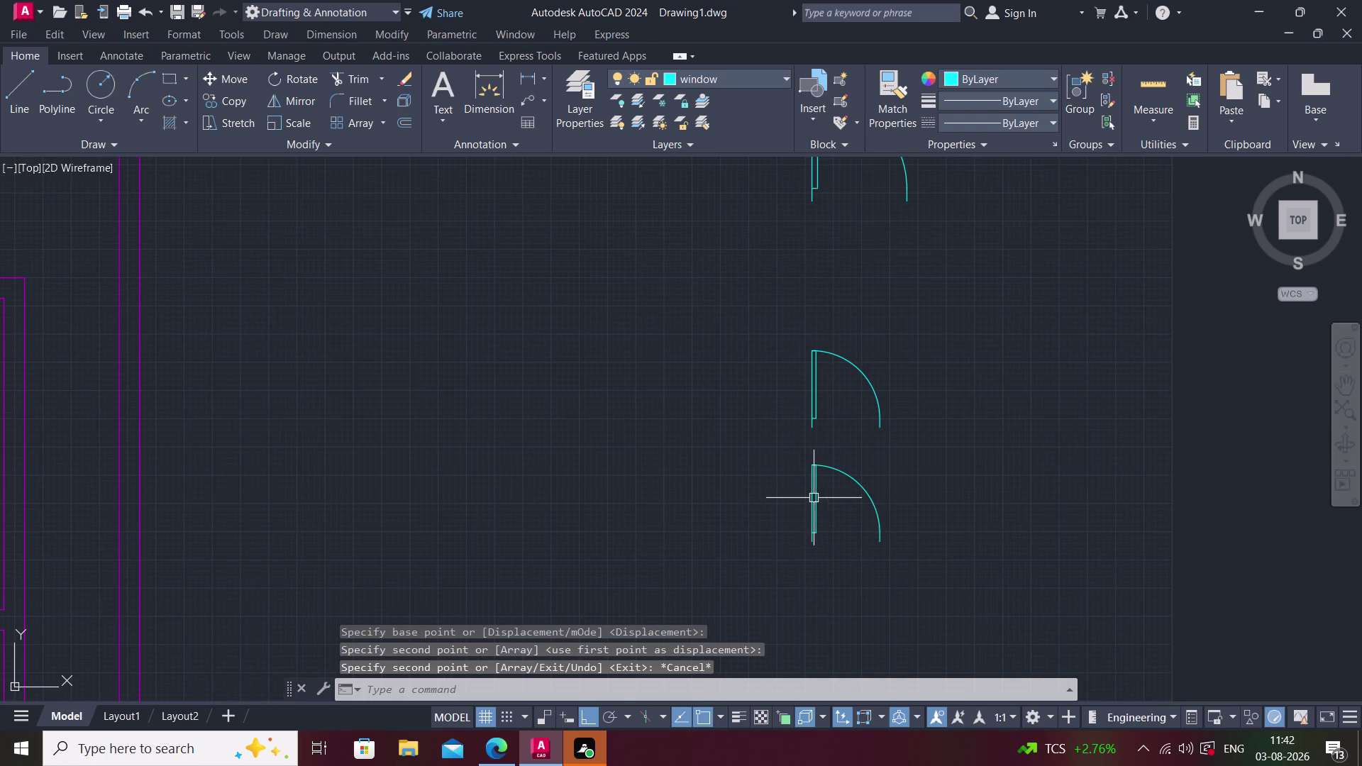
Scale the new door copy by reference to a 2' width.
click(813, 498)
text(sc)
key(space)
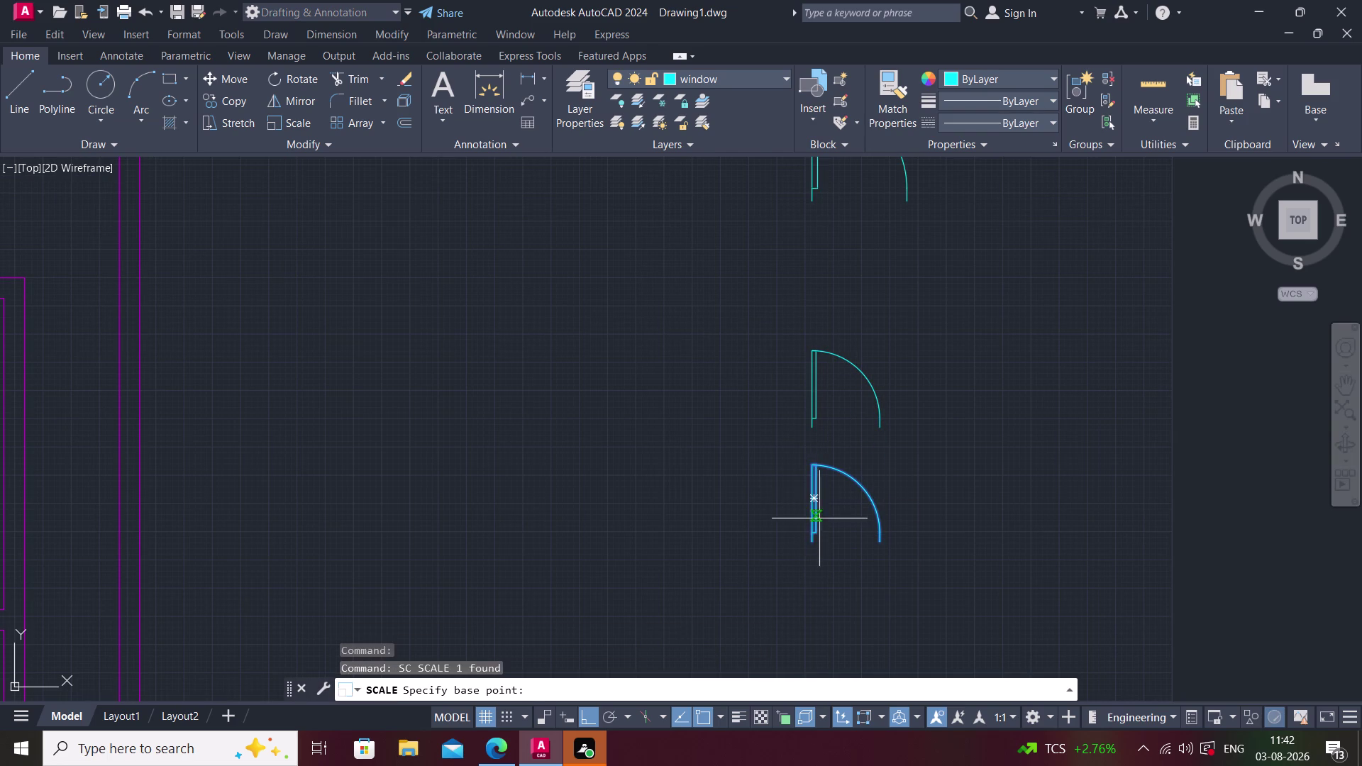
click(810, 543)
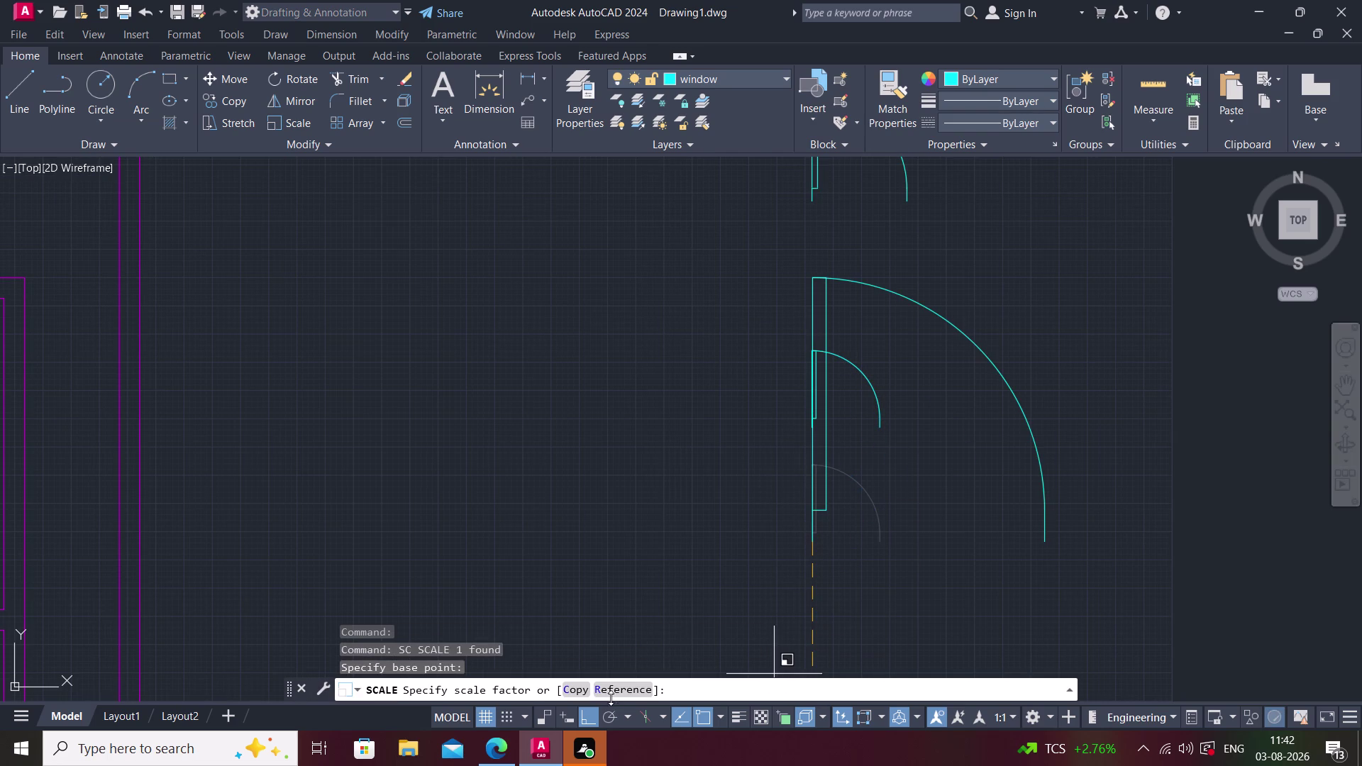
click(610, 692)
click(814, 541)
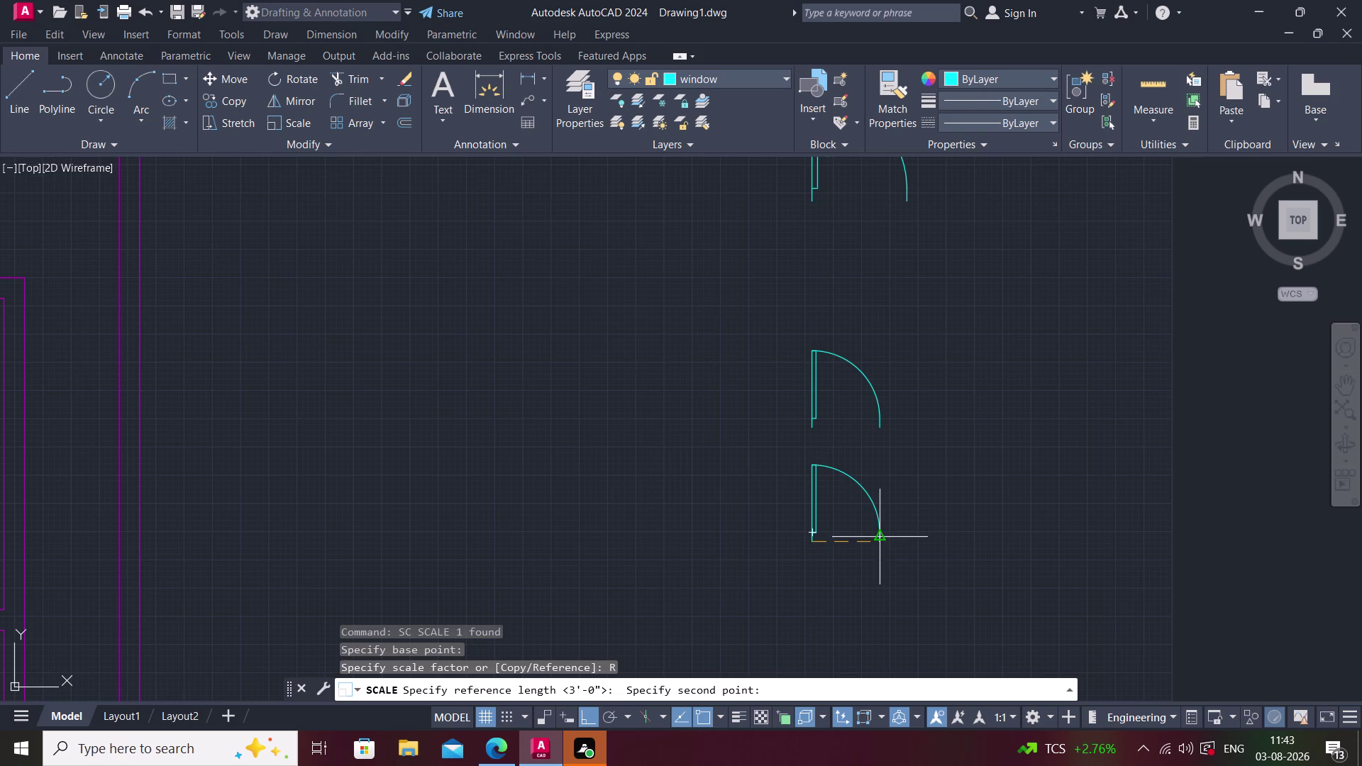
click(877, 543)
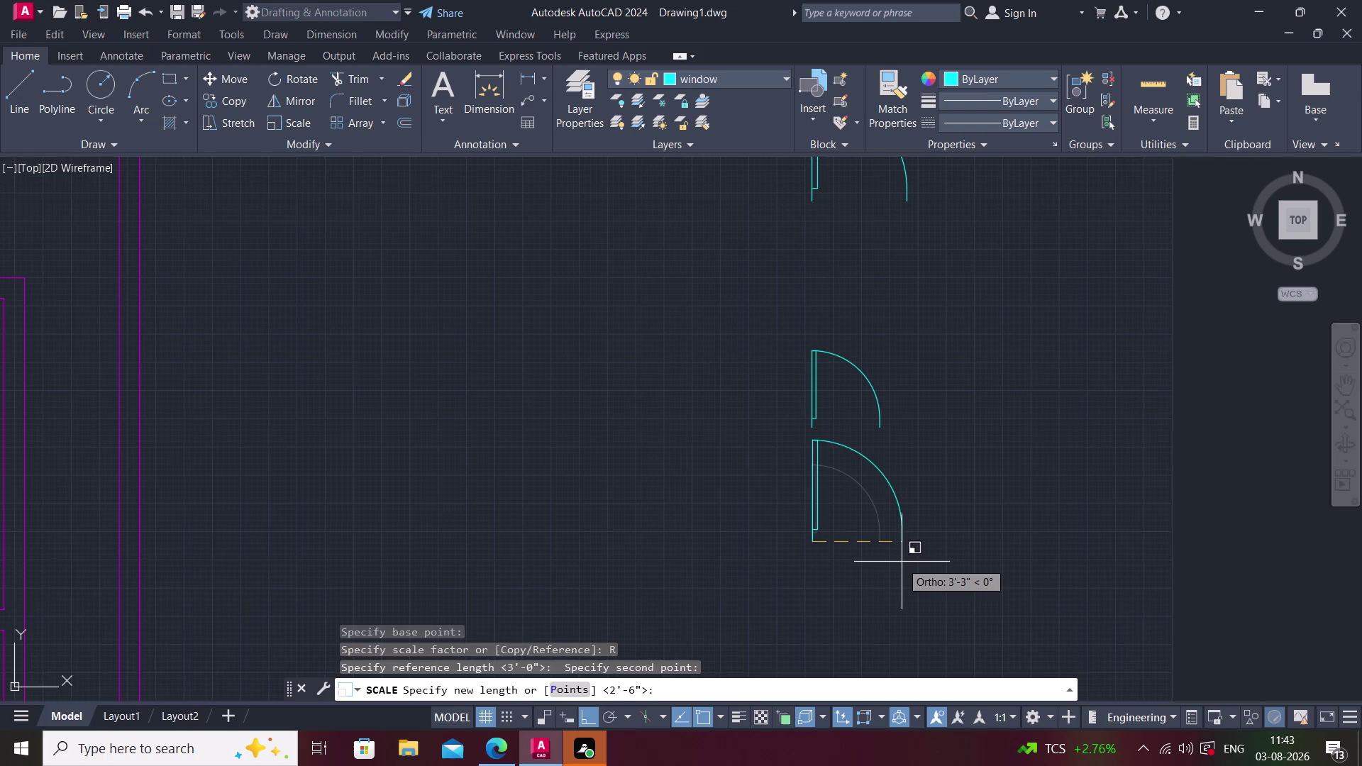
text(2')
key(Return)
key(Escape)
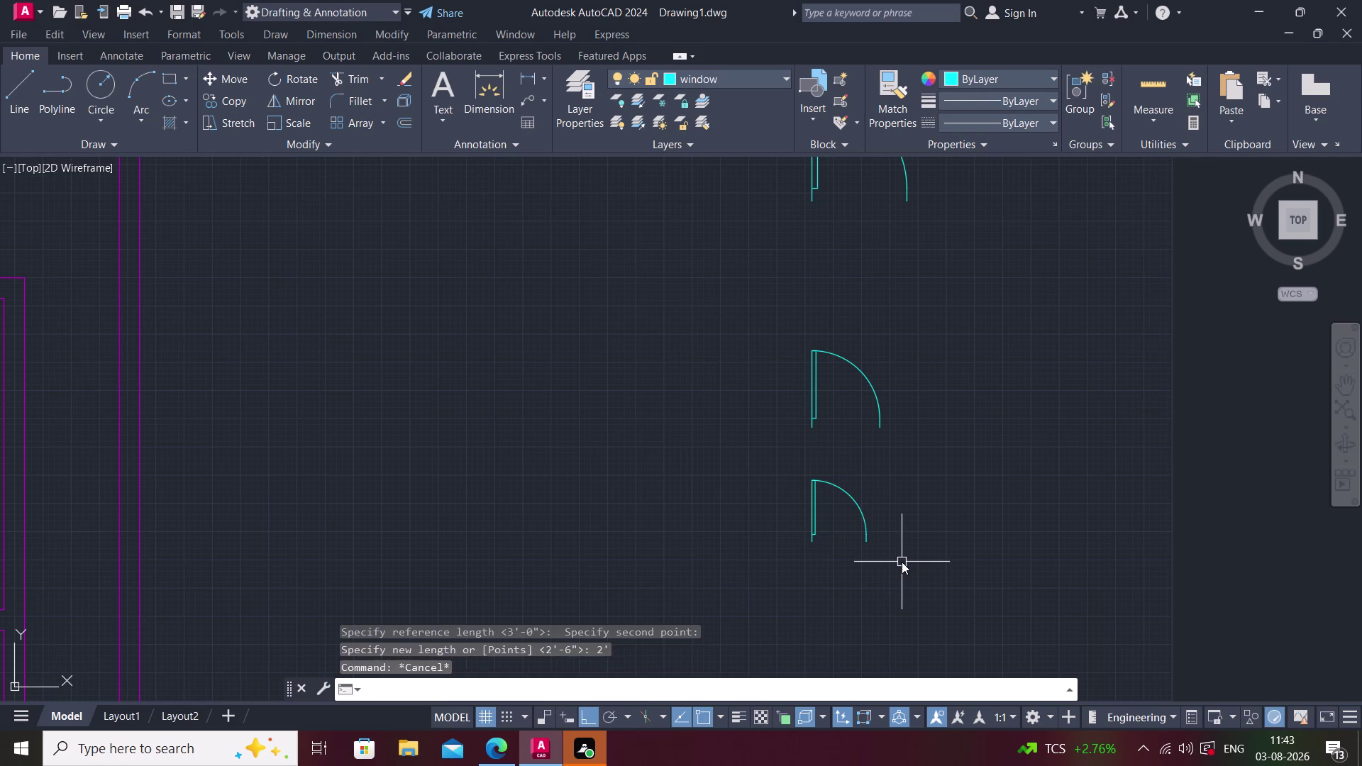
scroll(down, 3)
middle_drag(912, 539, 868, 532)
With Ortho off, copy the top door swing into a wall opening and below the wall.
scroll(down, 3)
scroll(up, 3)
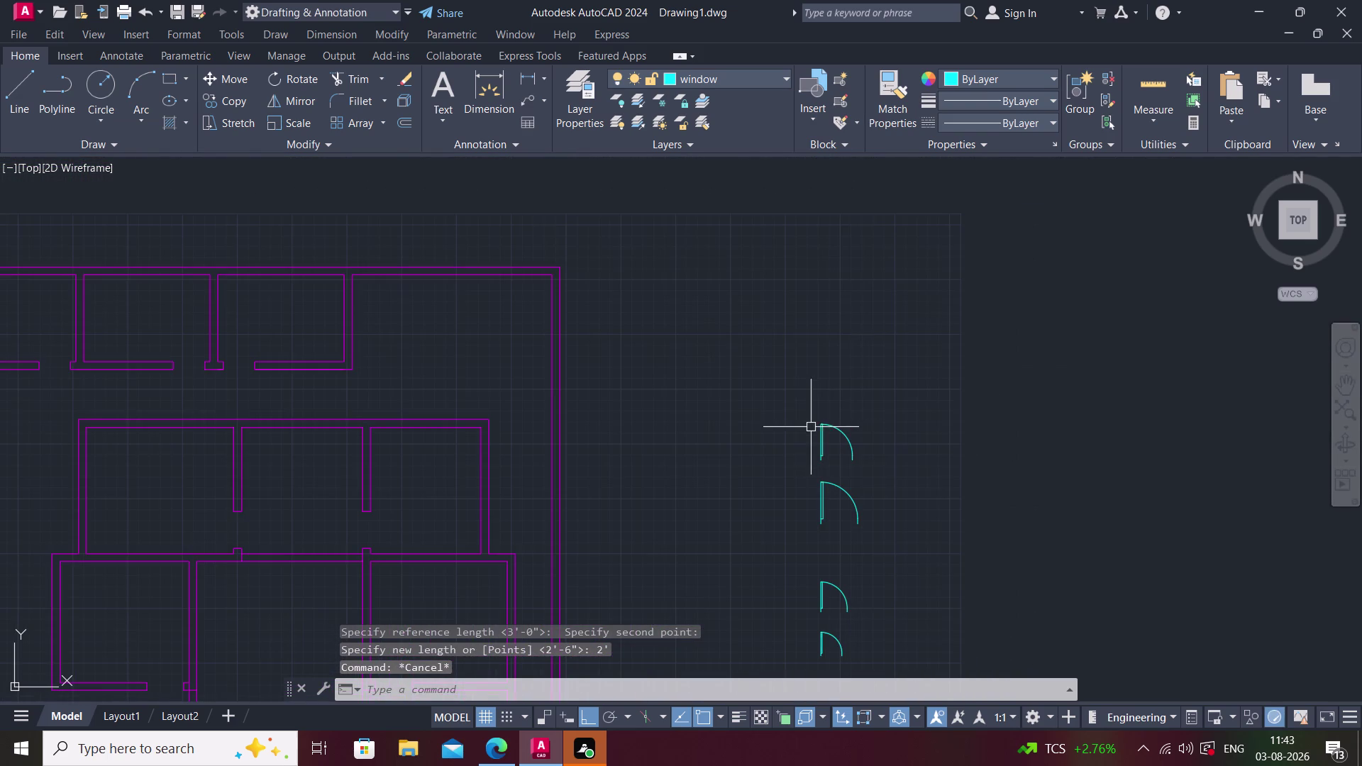
click(797, 416)
click(925, 476)
text(c)
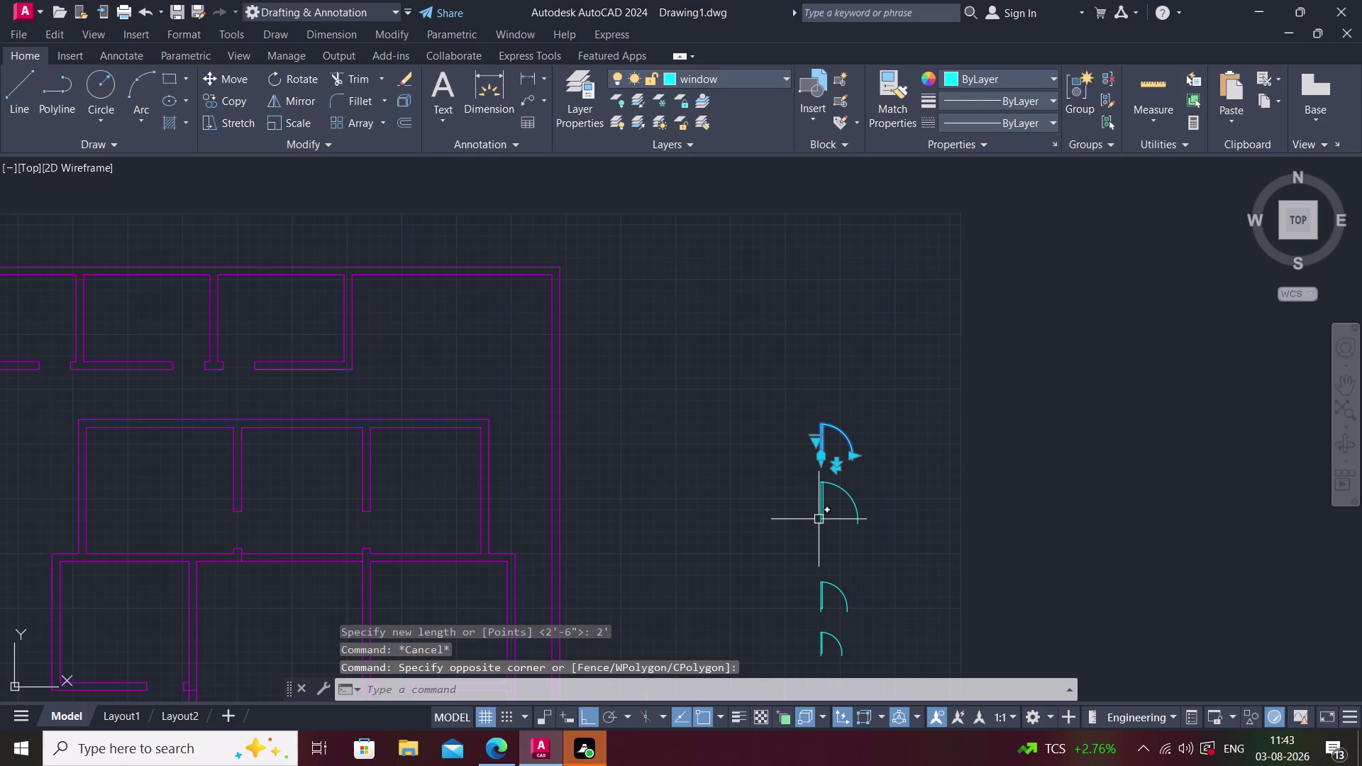
text(o)
key(space)
scroll(up, 3)
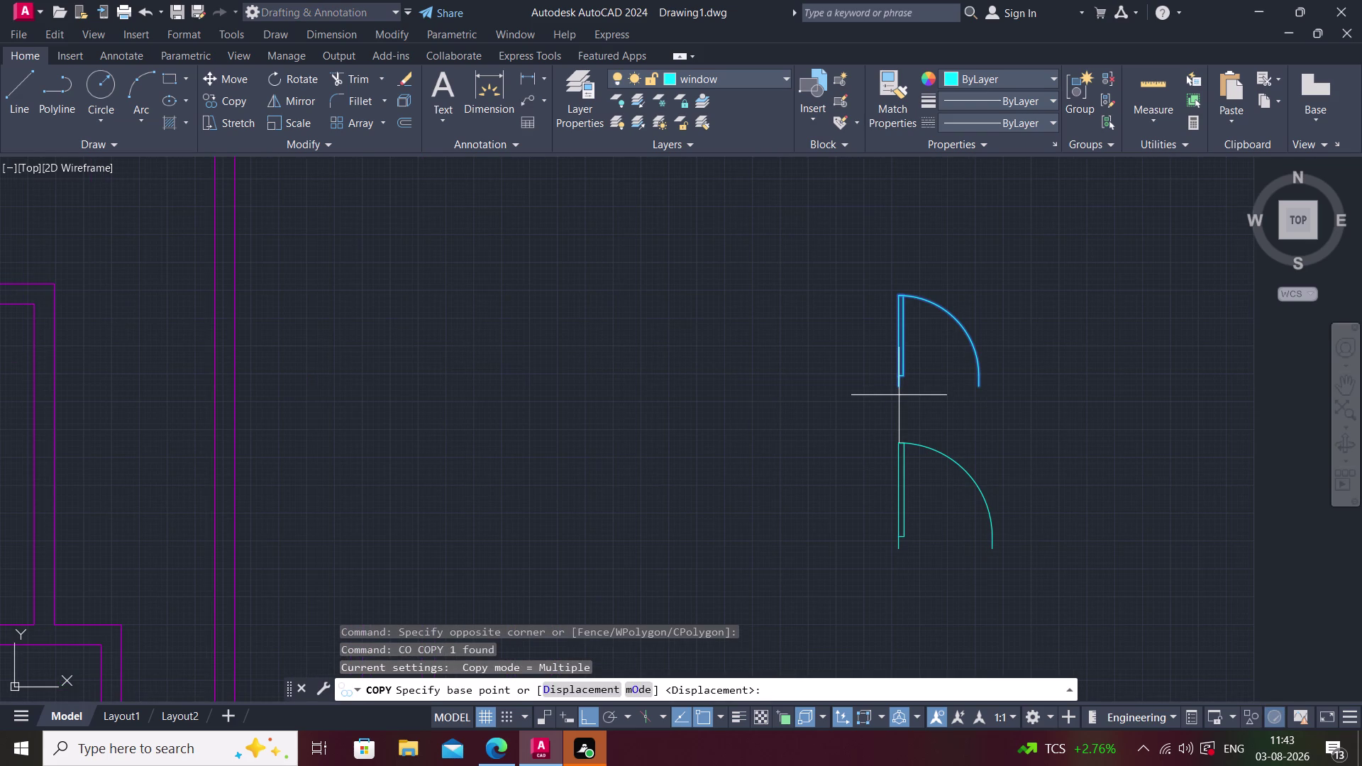
click(898, 389)
scroll(down, 3)
middle_drag(495, 476, 558, 527)
scroll(down, 3)
scroll(up, 3)
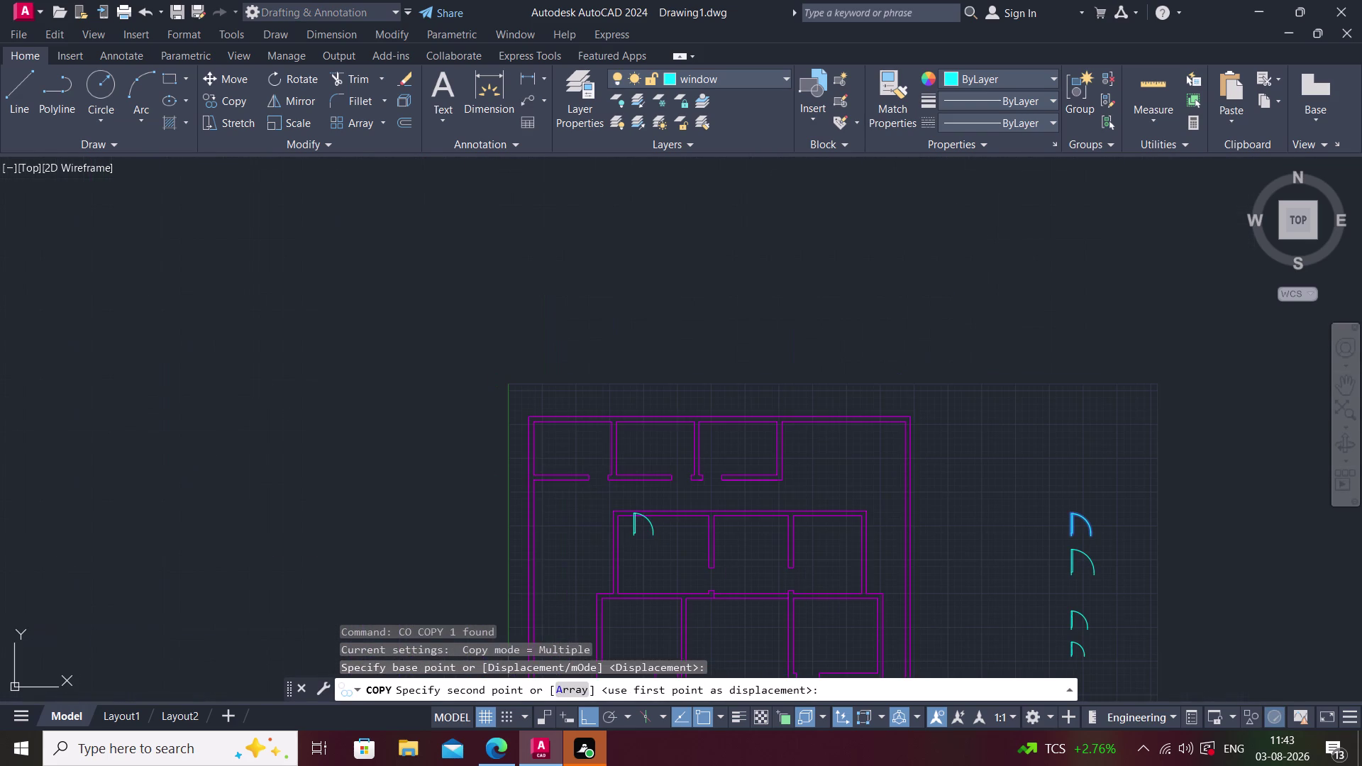
key(F8)
scroll(up, 3)
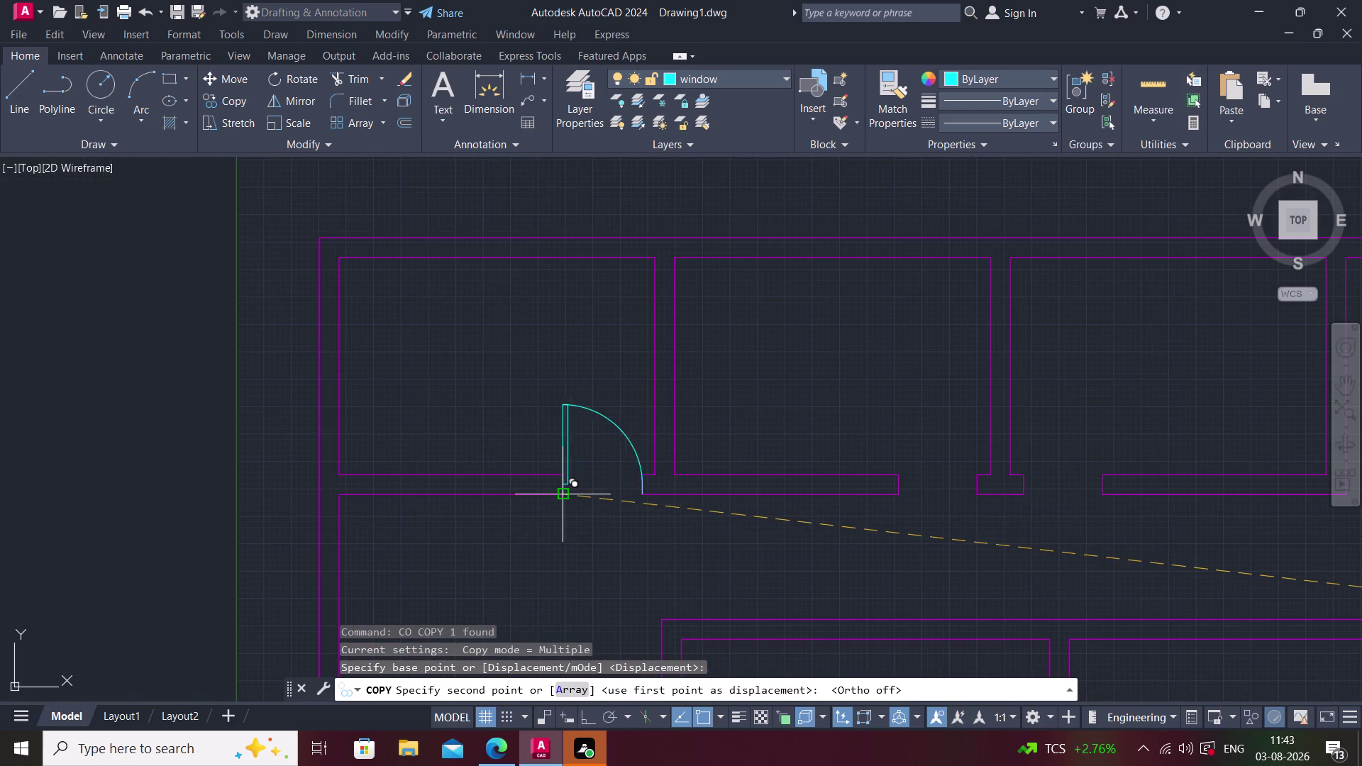
scroll(up, 3)
click(571, 507)
scroll(down, 3)
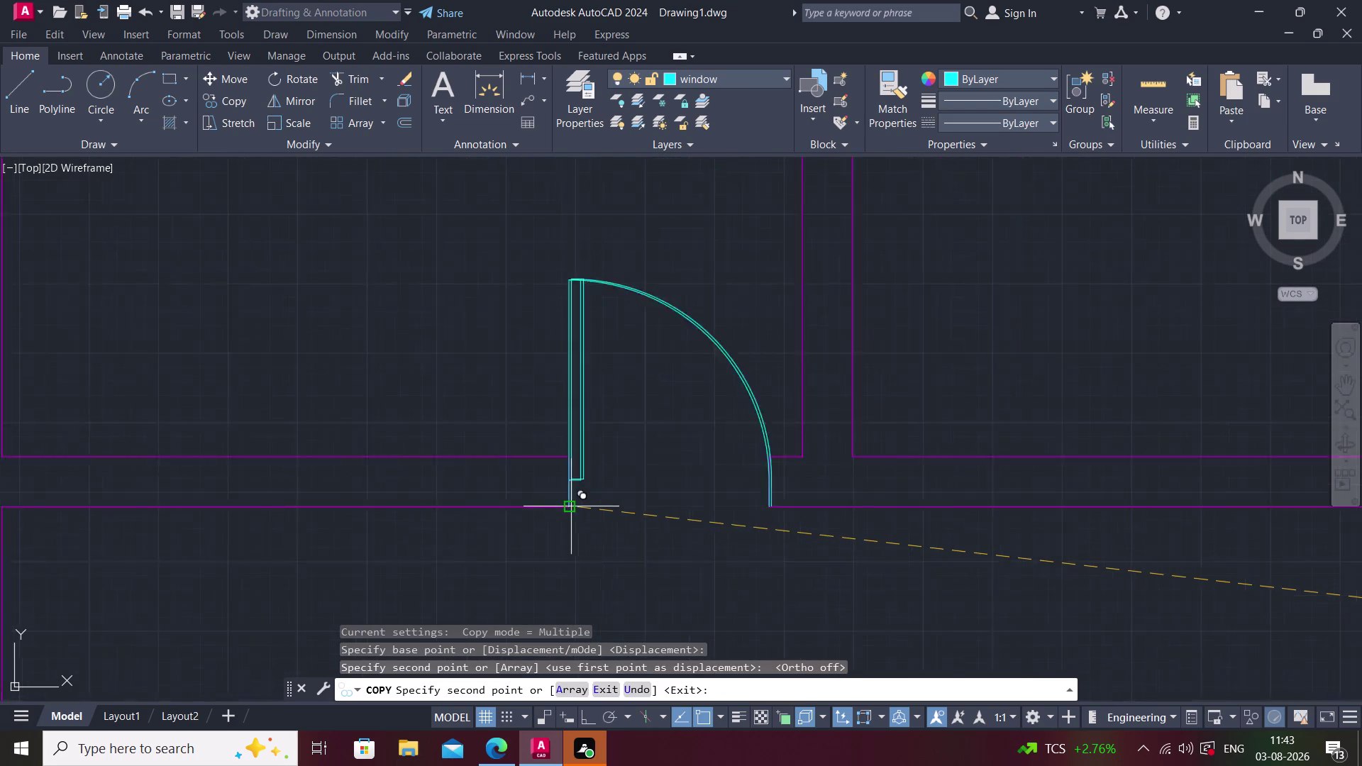
scroll(down, 3)
middle_drag(741, 516, 651, 495)
scroll(up, 3)
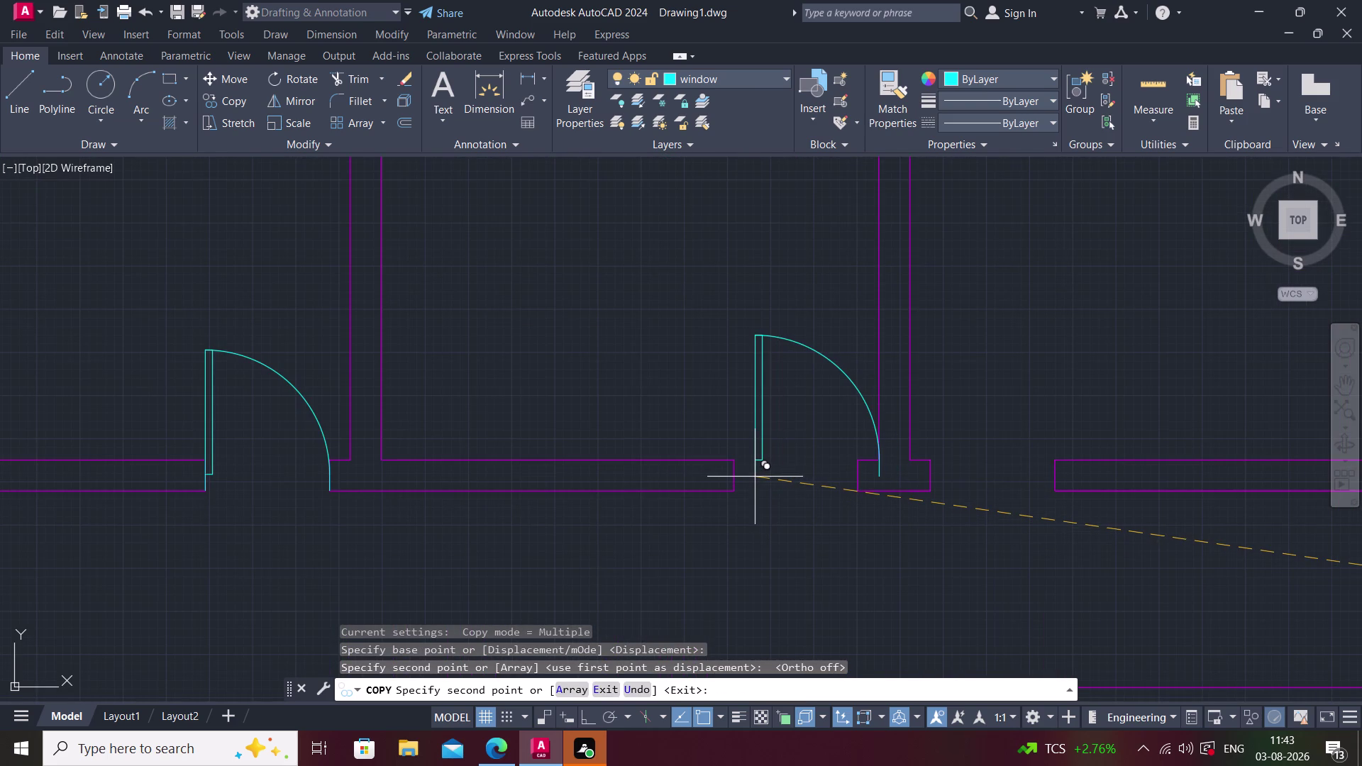
click(744, 643)
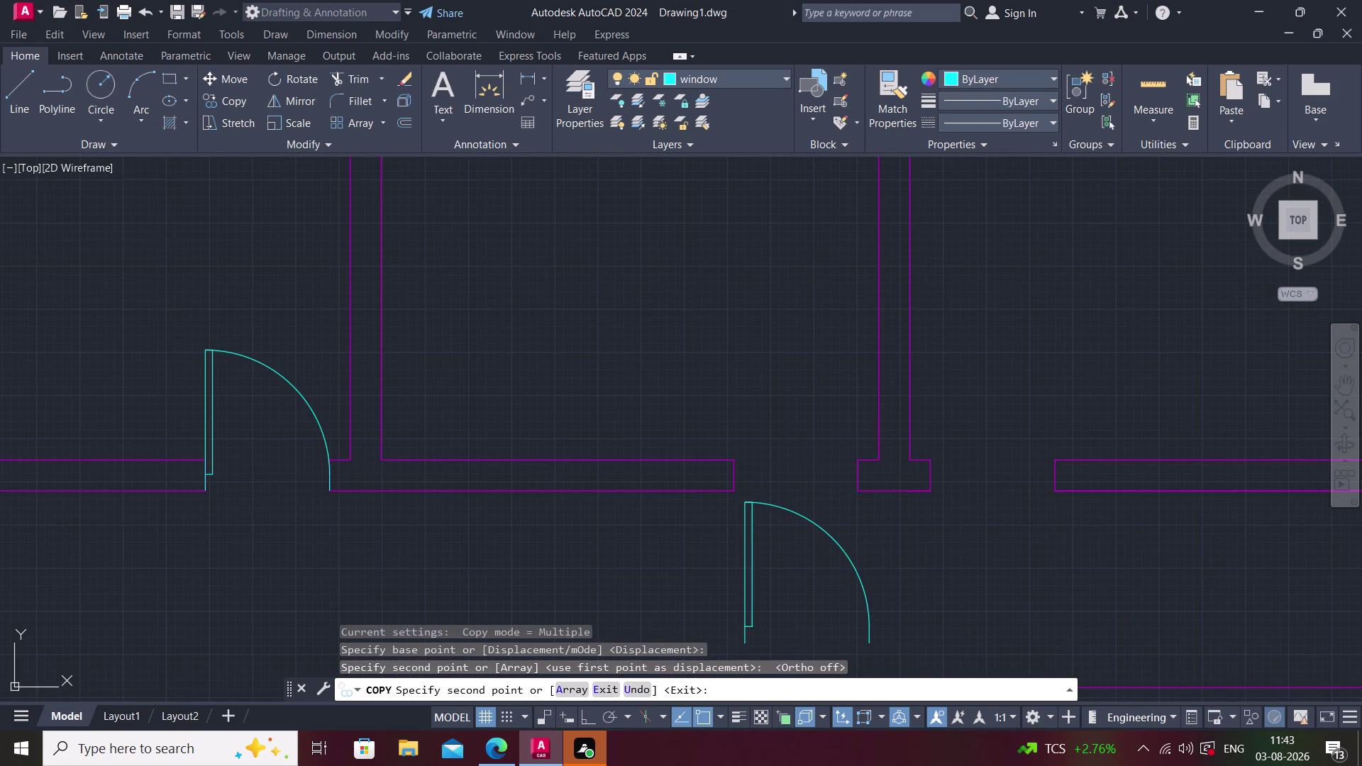
key(Escape)
Mirror the door copy below the wall about a vertical axis, erasing the original.
middle_drag(798, 625, 770, 570)
click(749, 523)
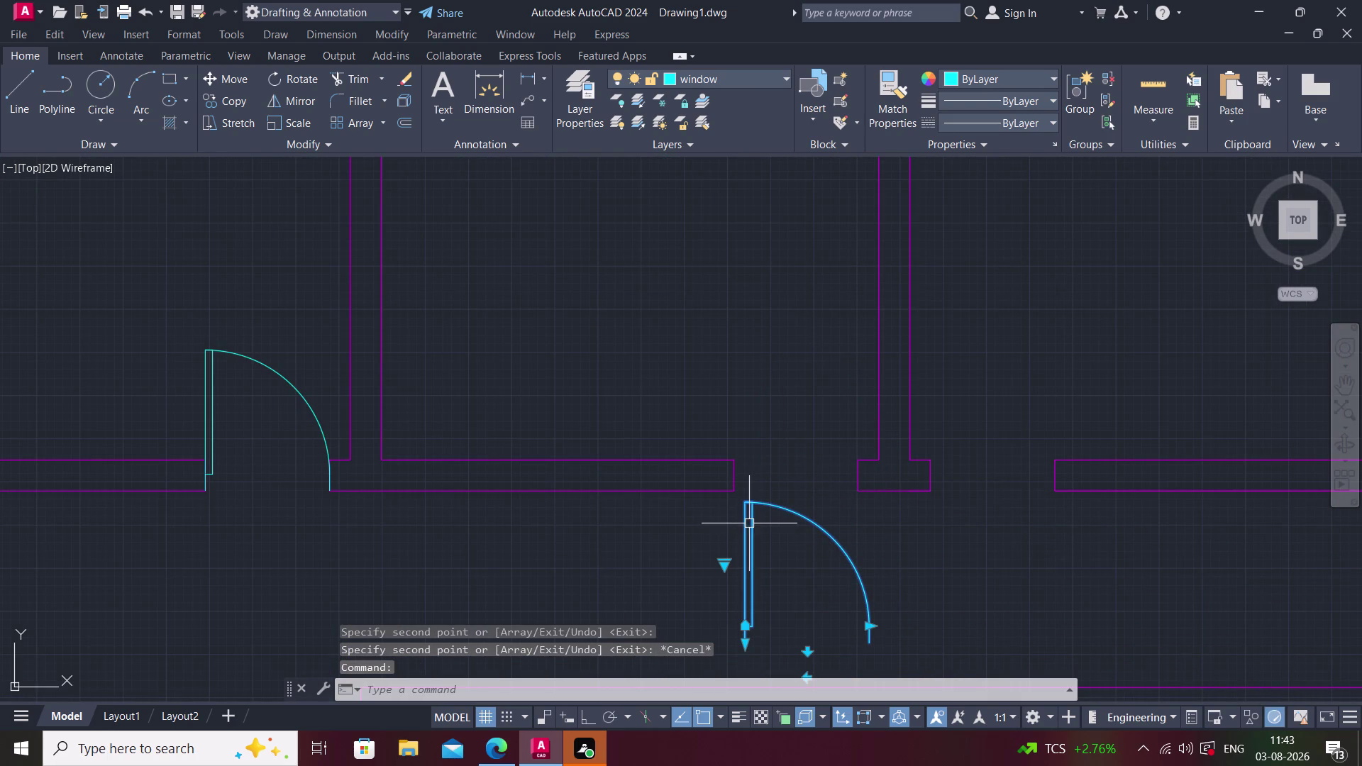
text(mi)
key(space)
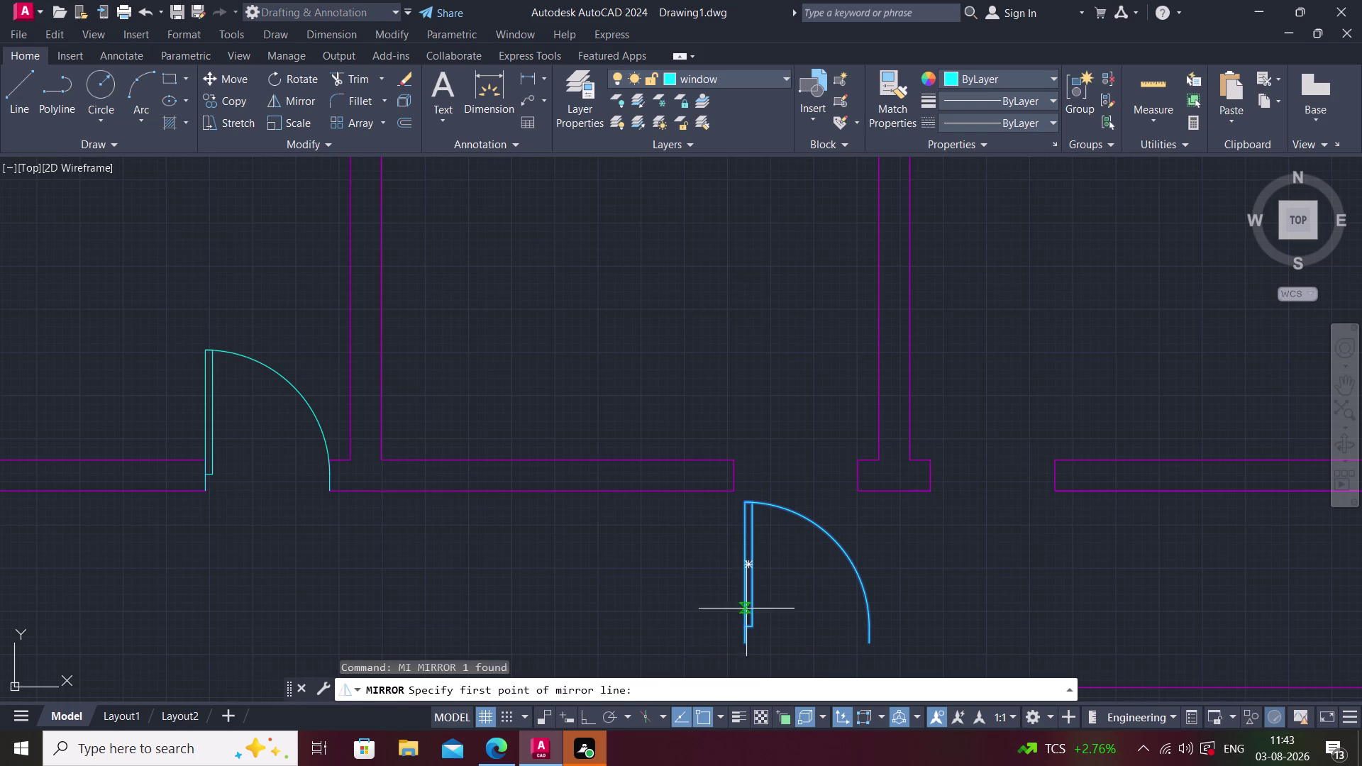
click(742, 646)
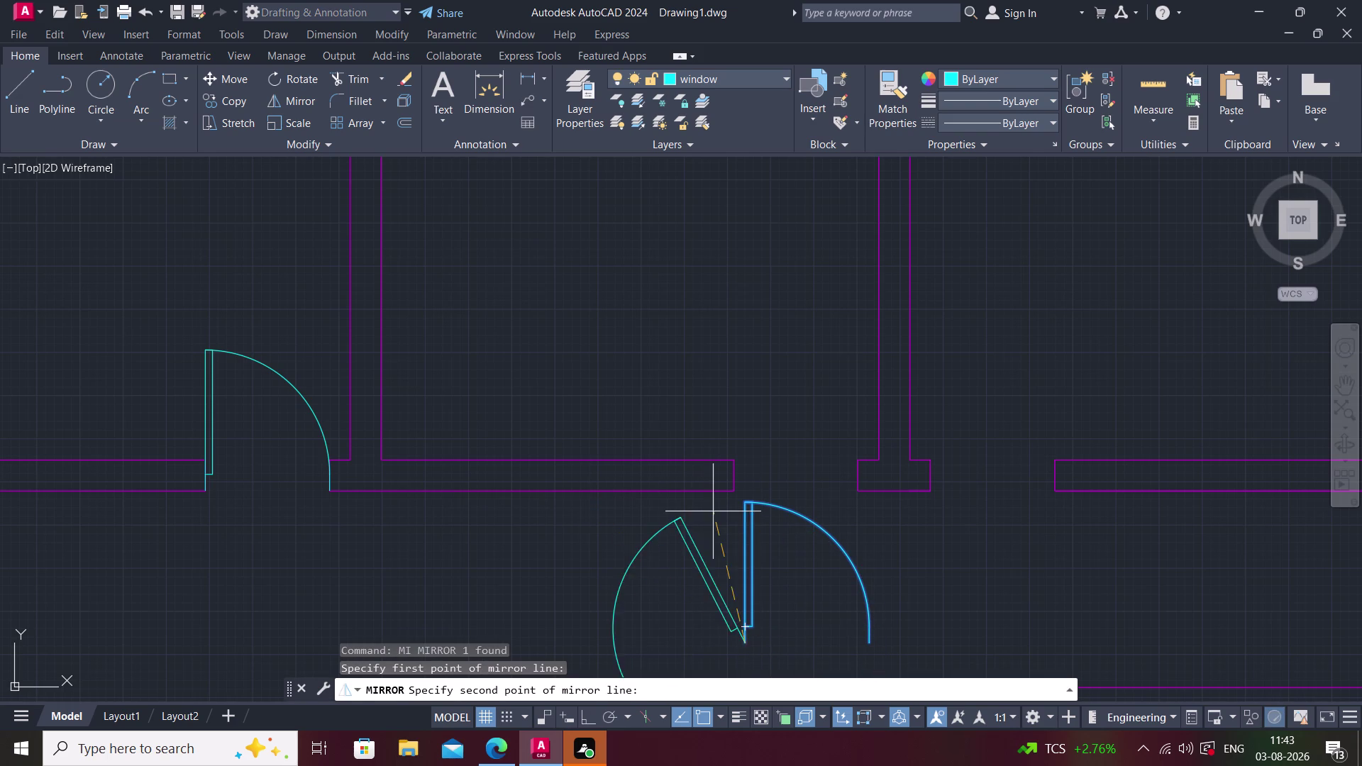
key(F8)
click(739, 362)
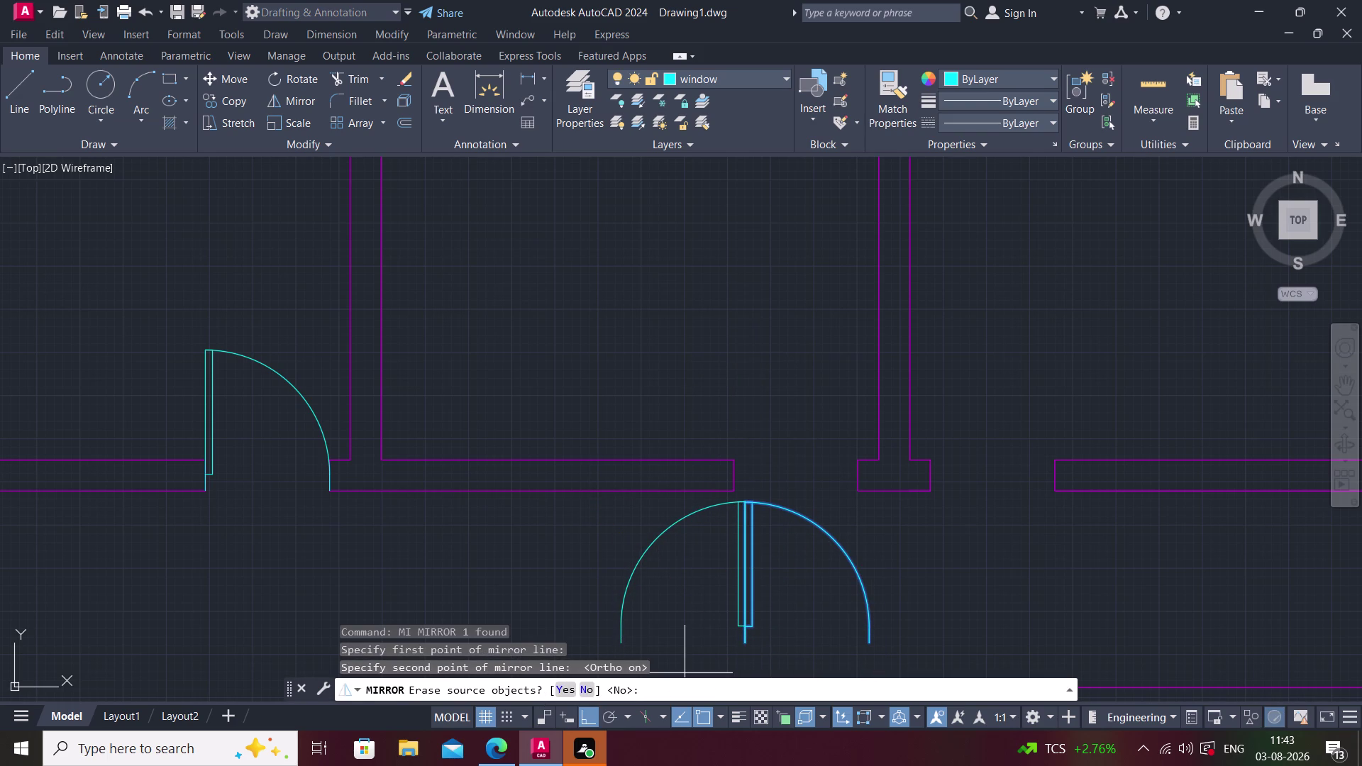
click(561, 694)
middle_drag(691, 671, 767, 573)
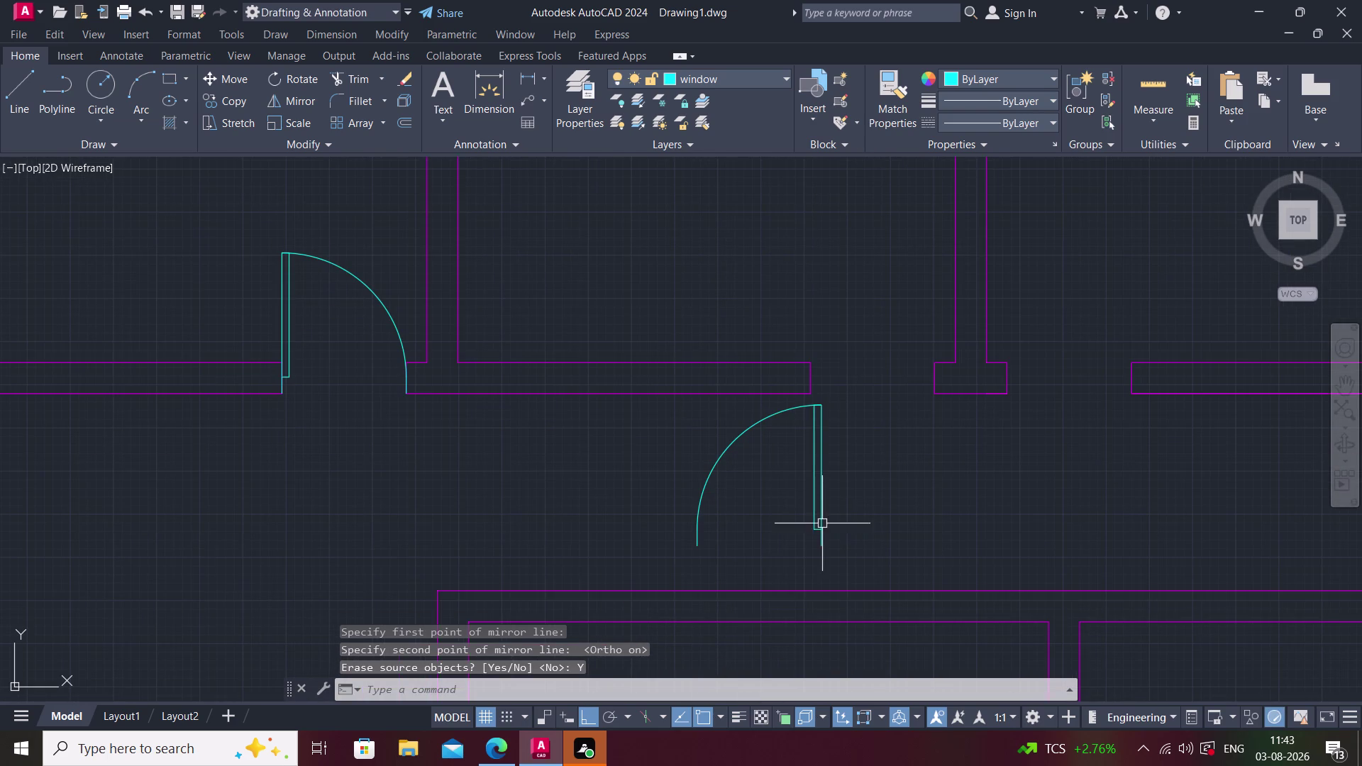
key(Escape)
Copy the mirrored door into two upper wall openings and zoom out to the floor plan.
click(812, 509)
key(c)
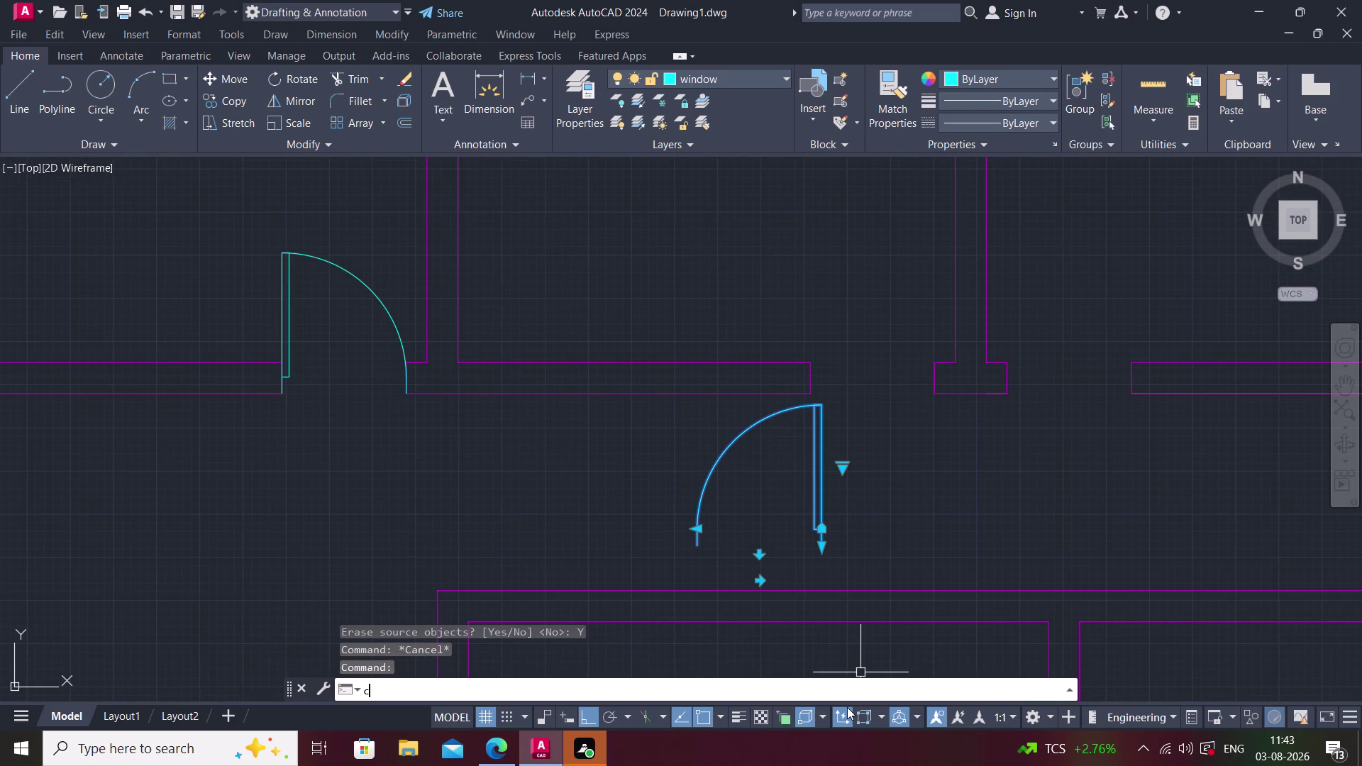
text(o)
key(space)
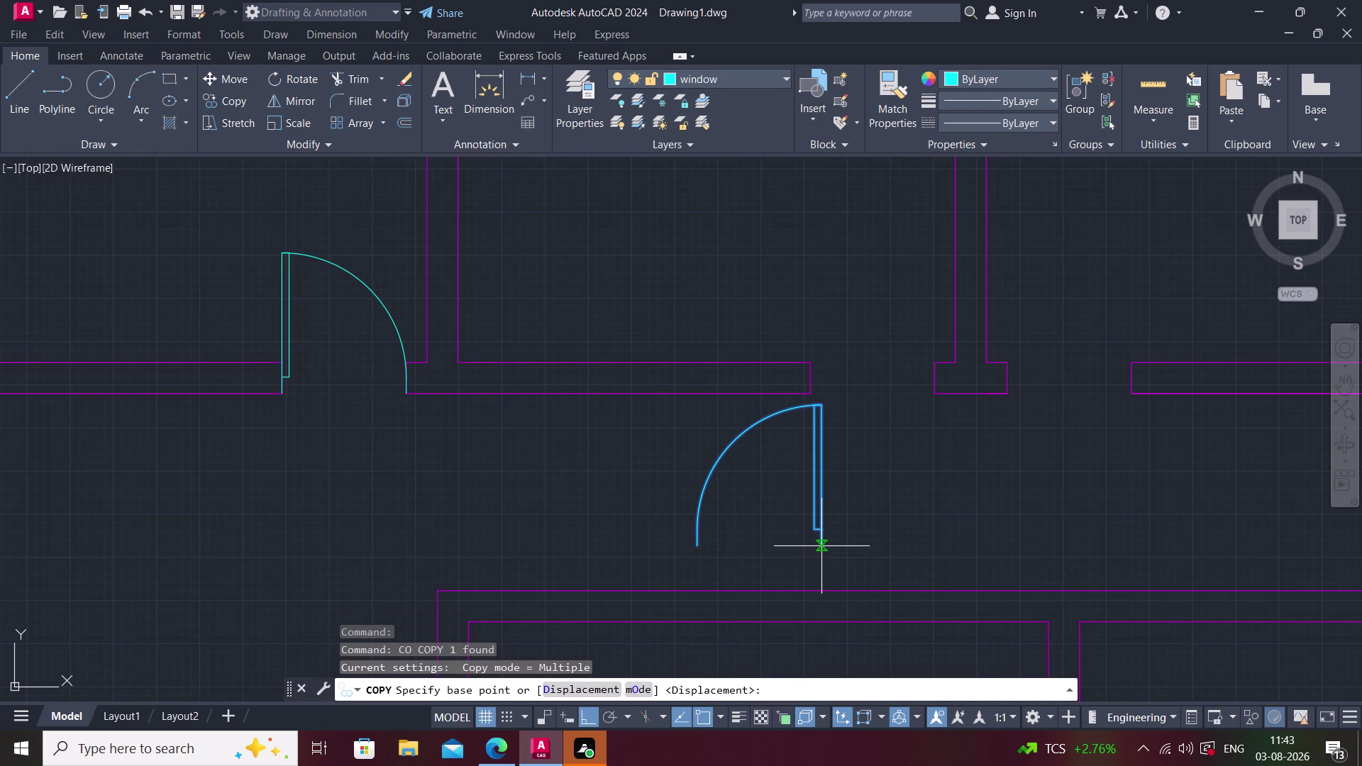
click(822, 548)
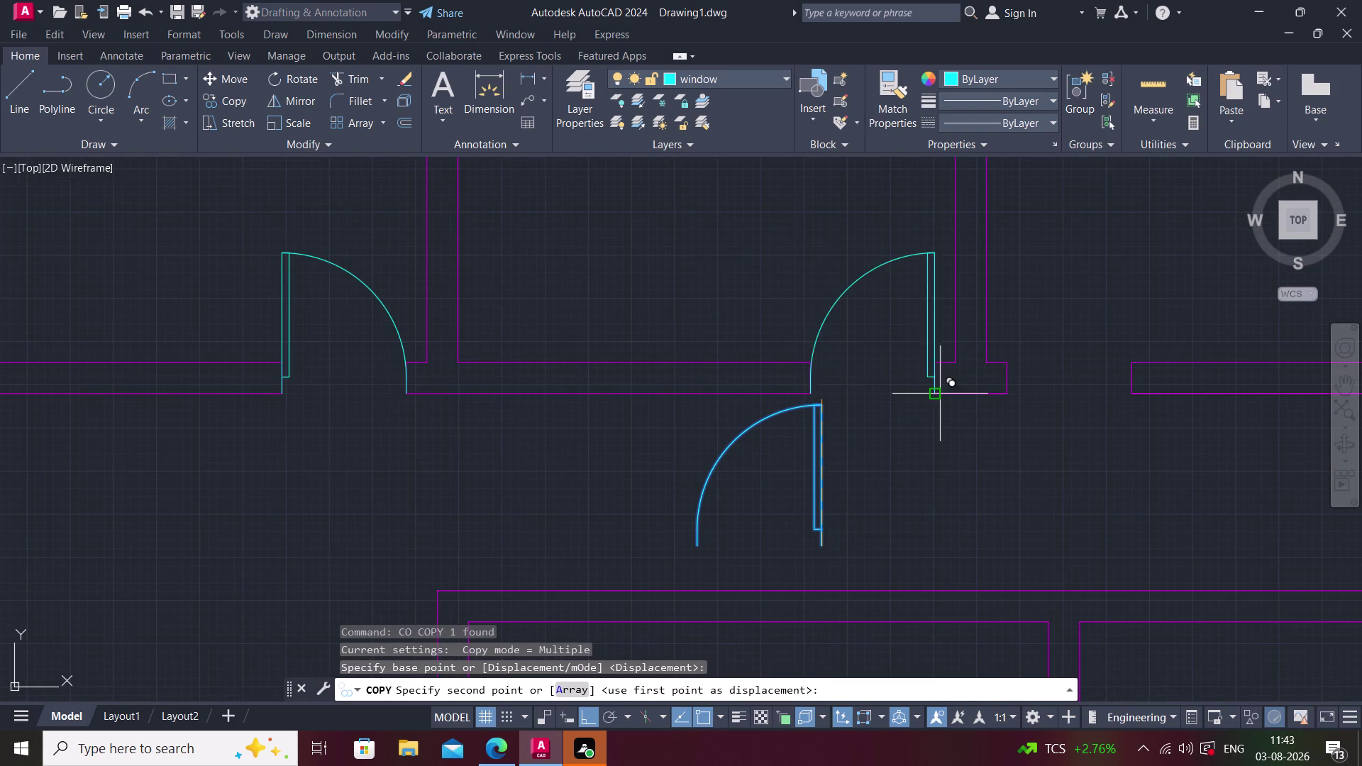
click(936, 395)
middle_drag(943, 403, 620, 452)
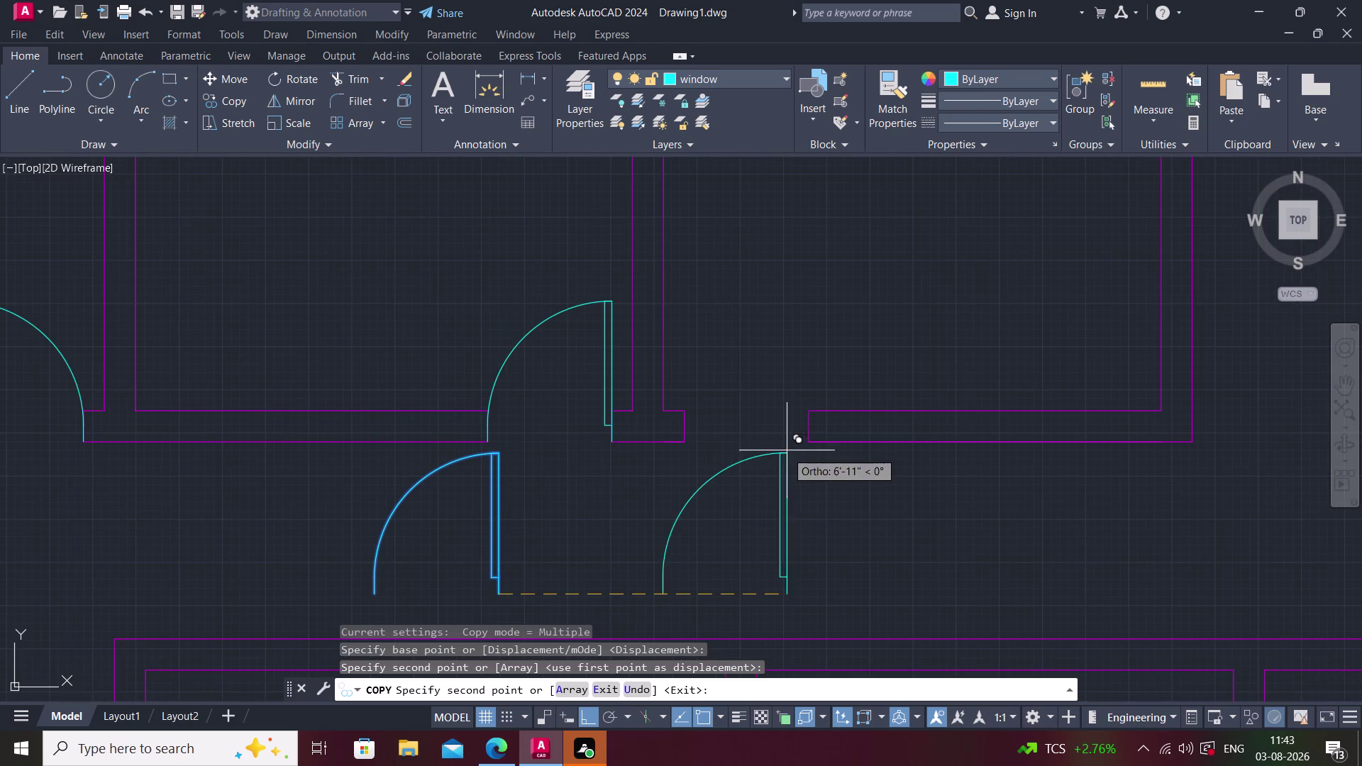
click(809, 440)
key(Escape)
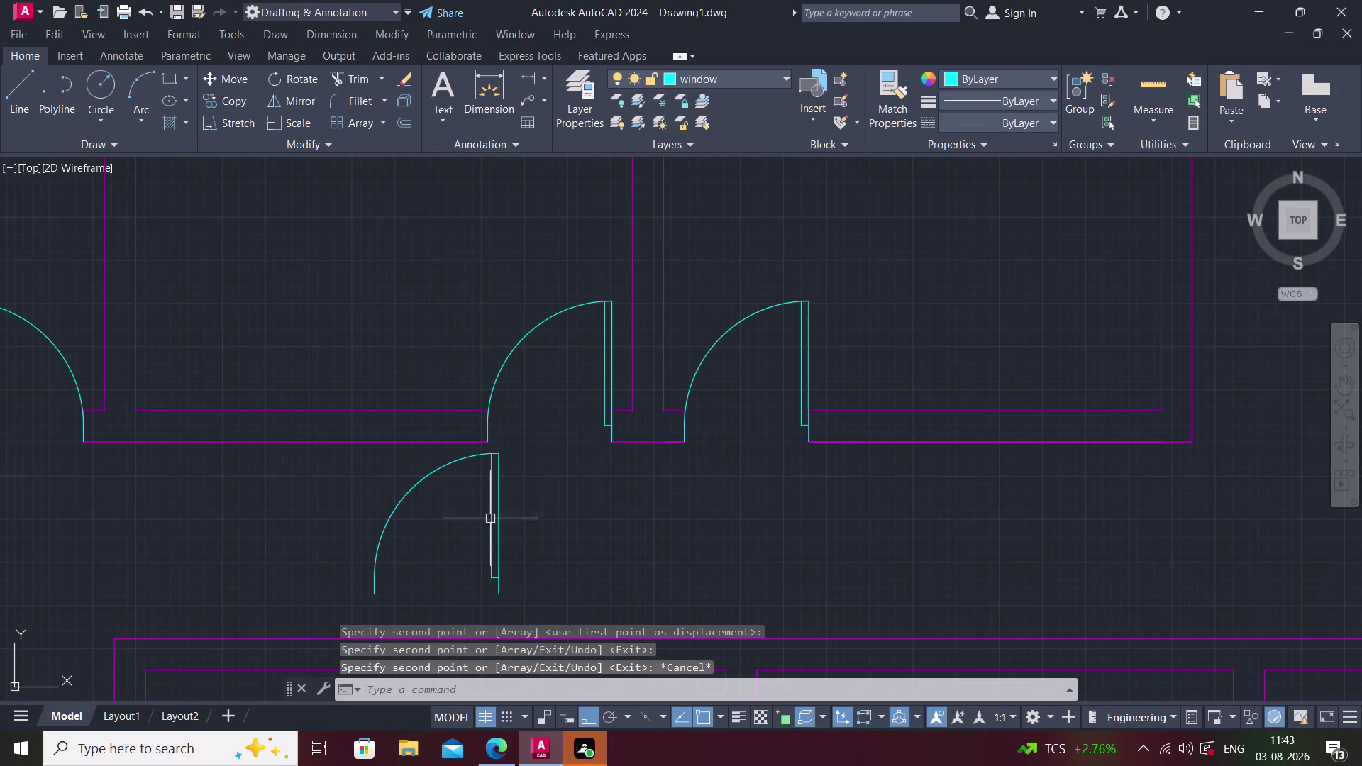
click(410, 494)
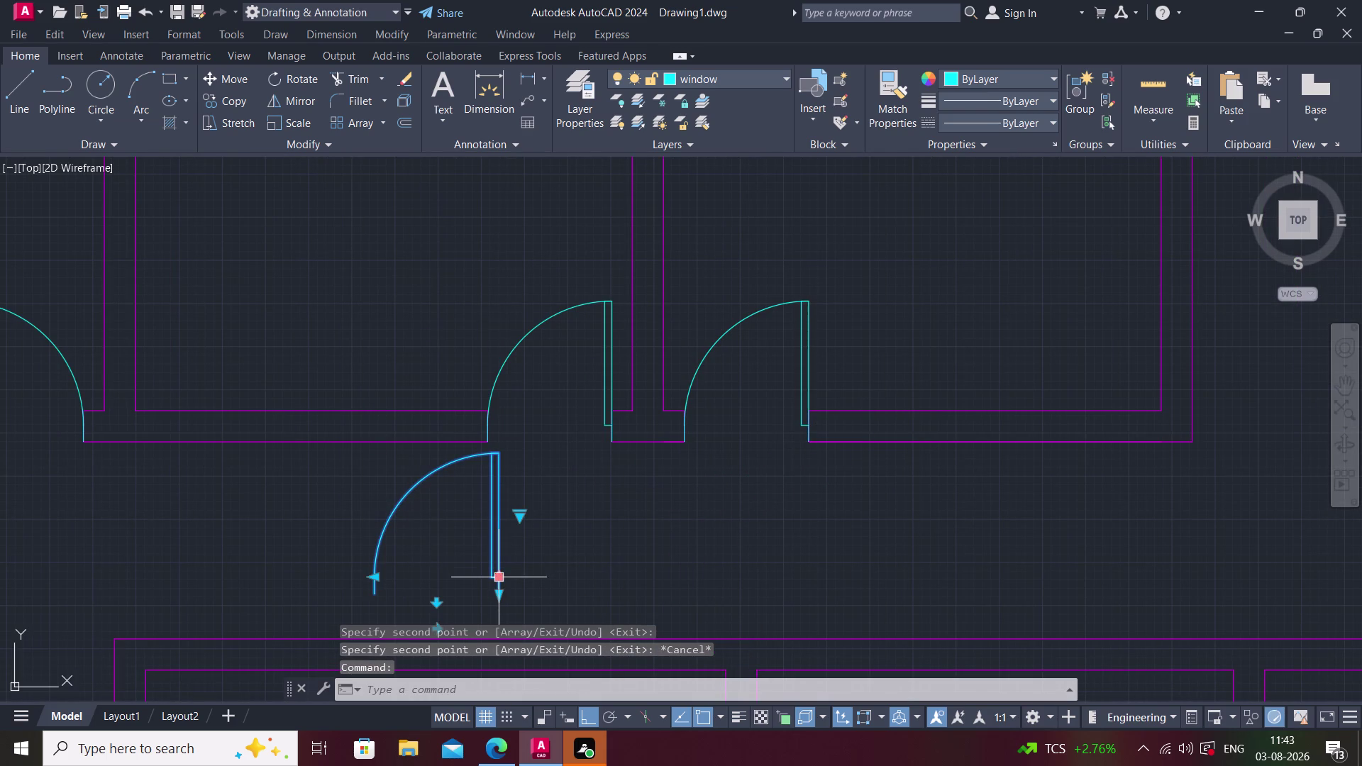
scroll(down, 3)
middle_click(546, 557)
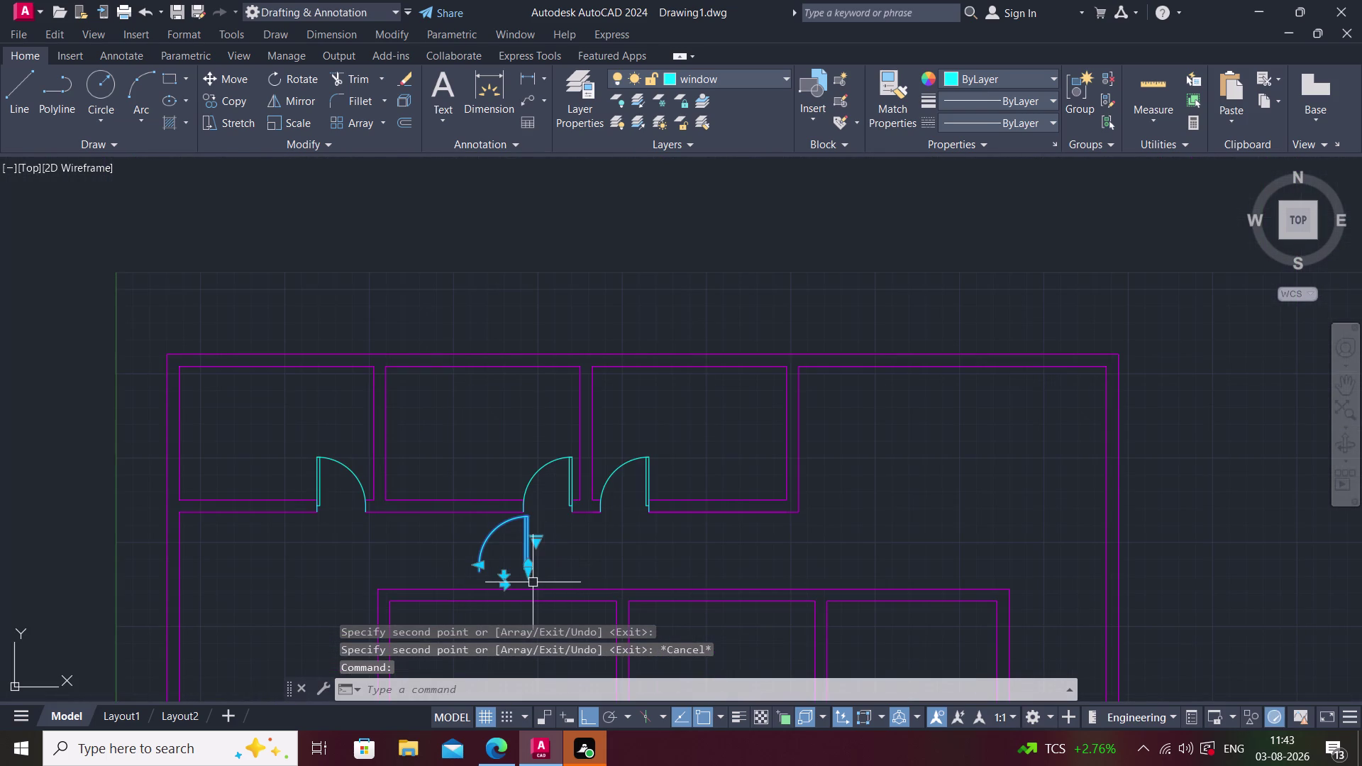
Start moving the leftover door from its corner with Ortho toggled, then cancel.
text(m)
key(space)
scroll(up, 3)
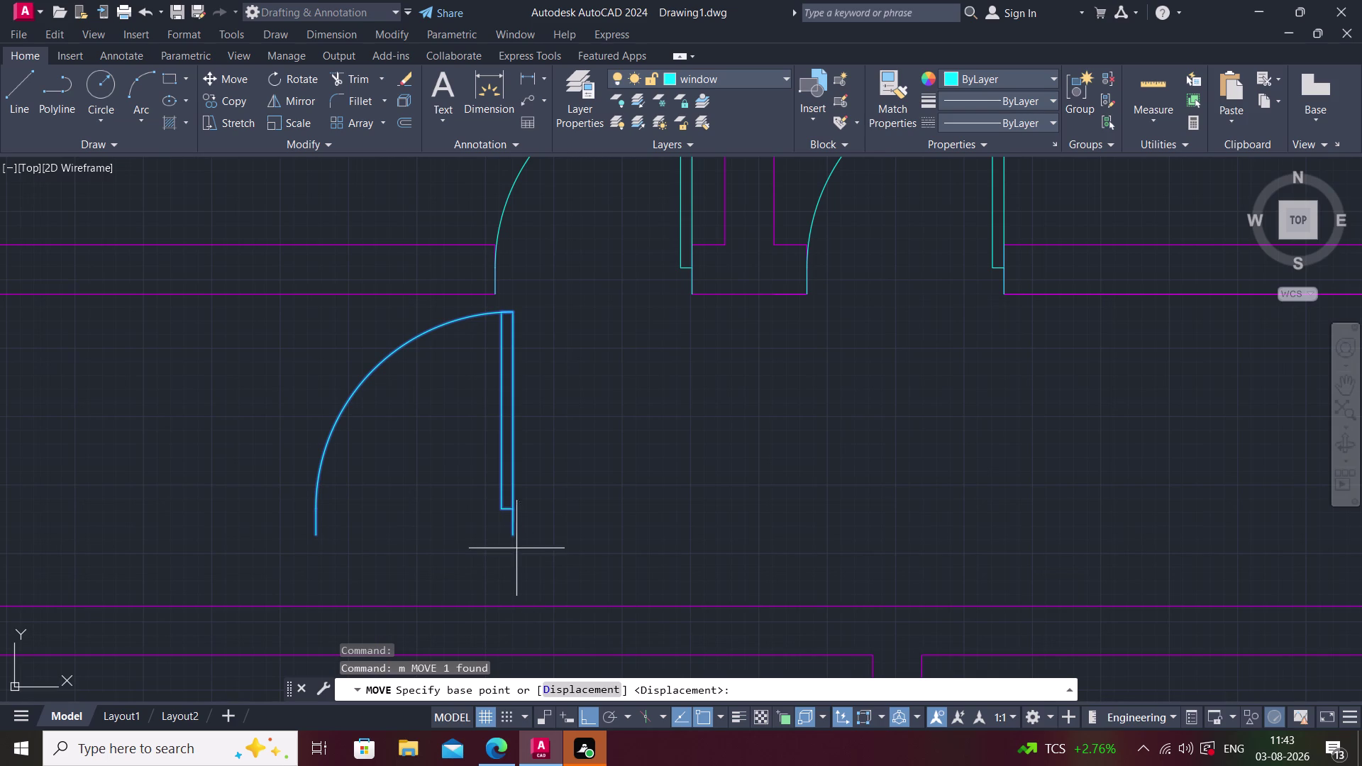
click(513, 538)
scroll(down, 3)
scroll(down, 3)
middle_drag(647, 632, 631, 551)
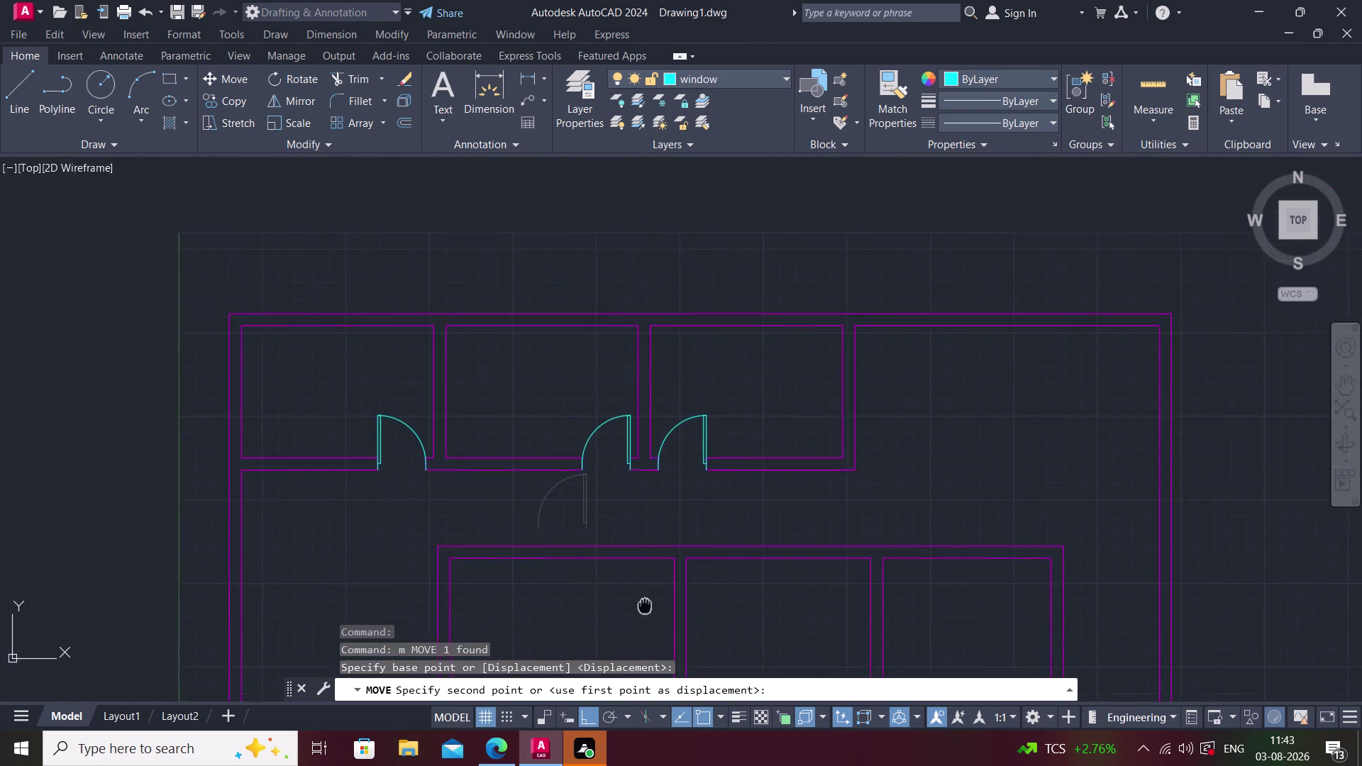
middle_drag(631, 552, 607, 462)
middle_drag(690, 563, 631, 506)
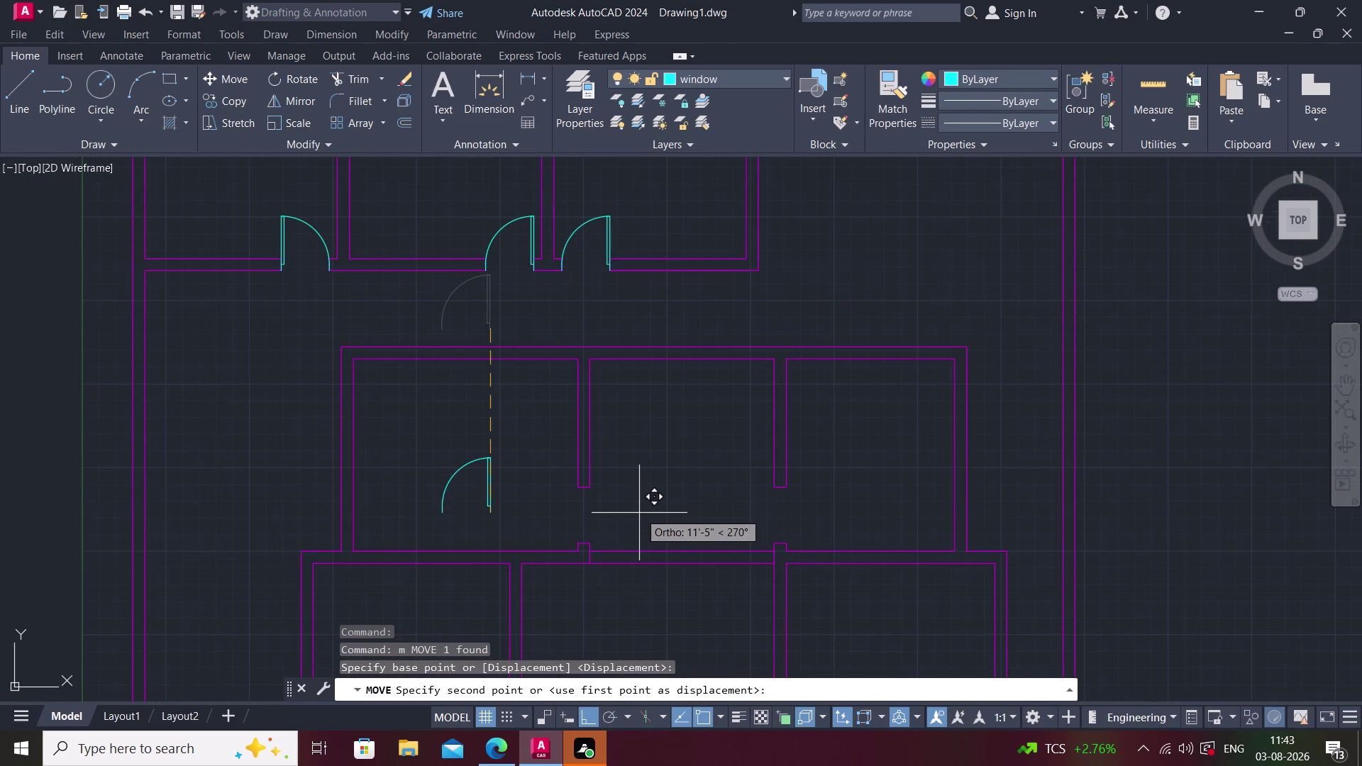
key(F8)
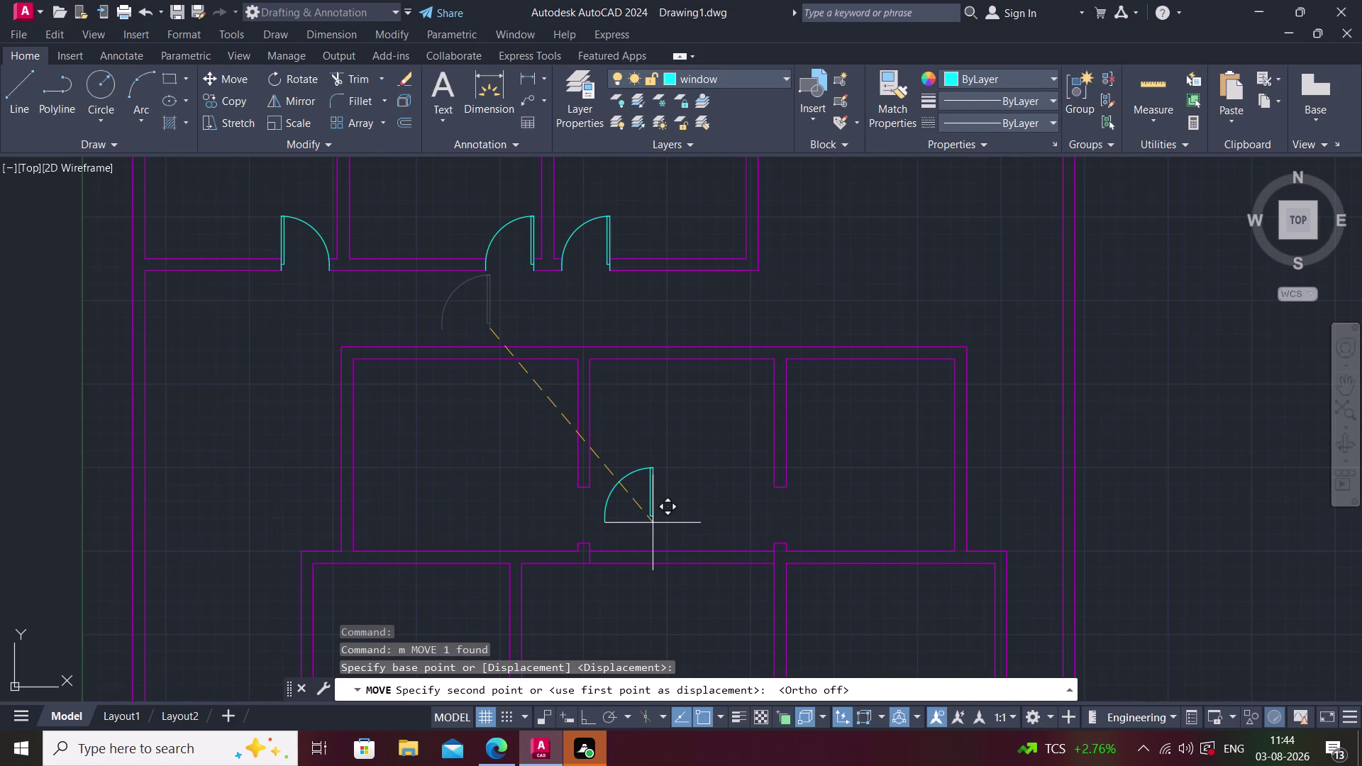
key(Escape)
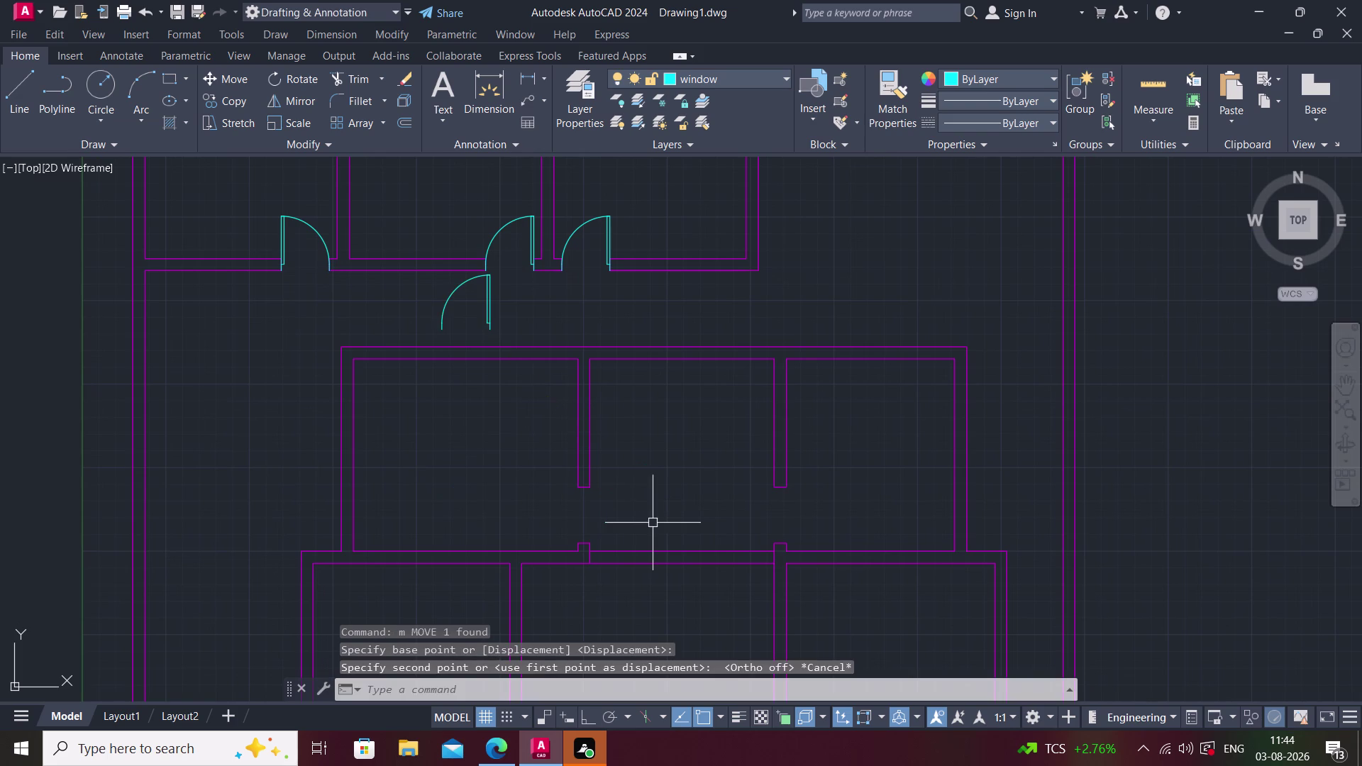
Delete the leftover door swing and the right door in the upper wall.
click(487, 303)
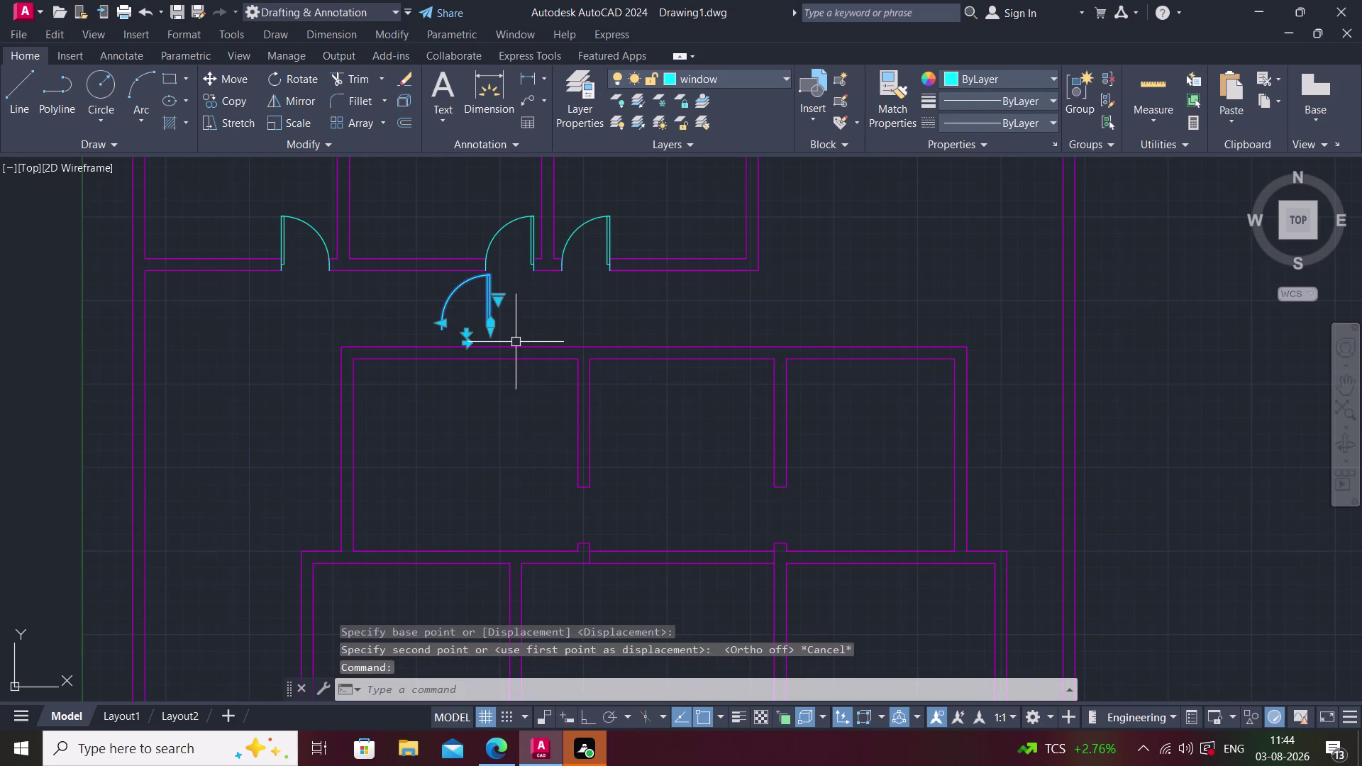
key(Delete)
click(605, 229)
key(Delete)
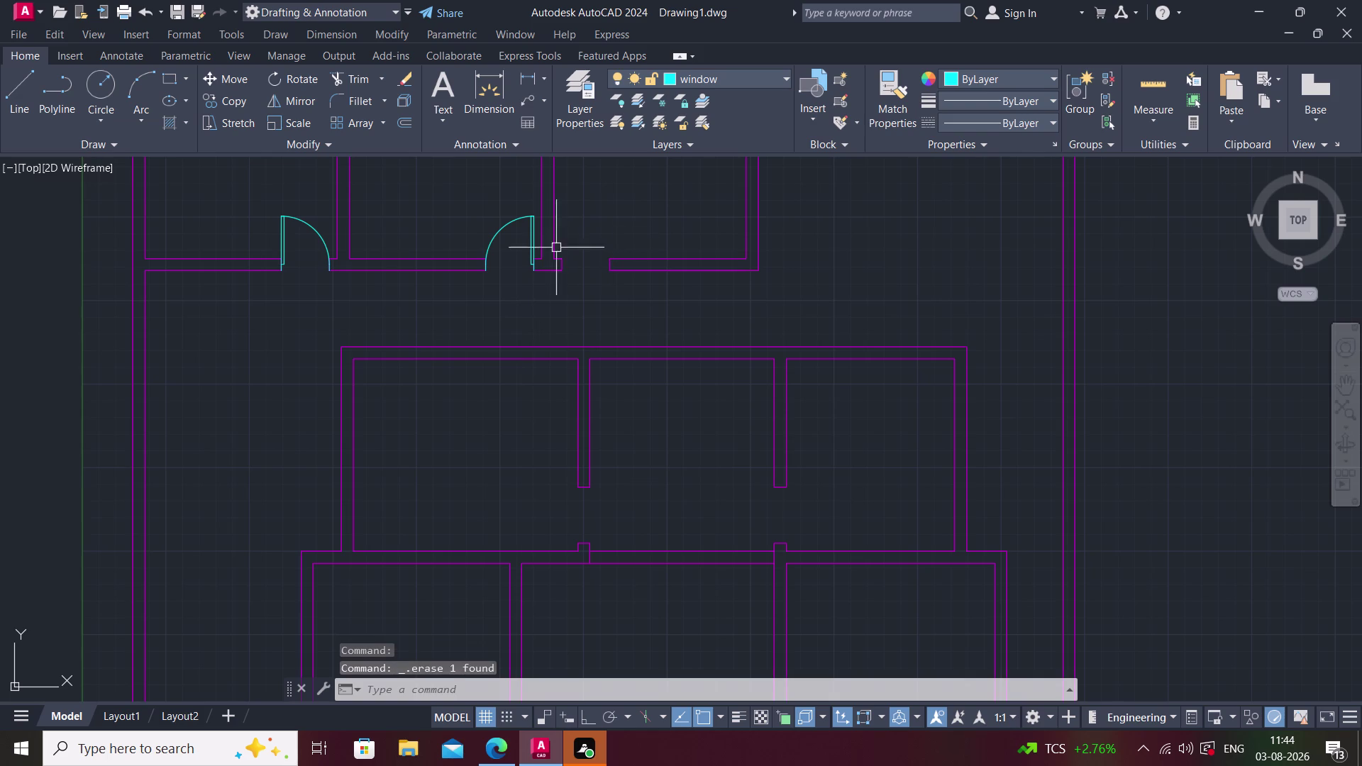
Copy the left upper-wall door from its hinge corner into the empty opening.
click(282, 221)
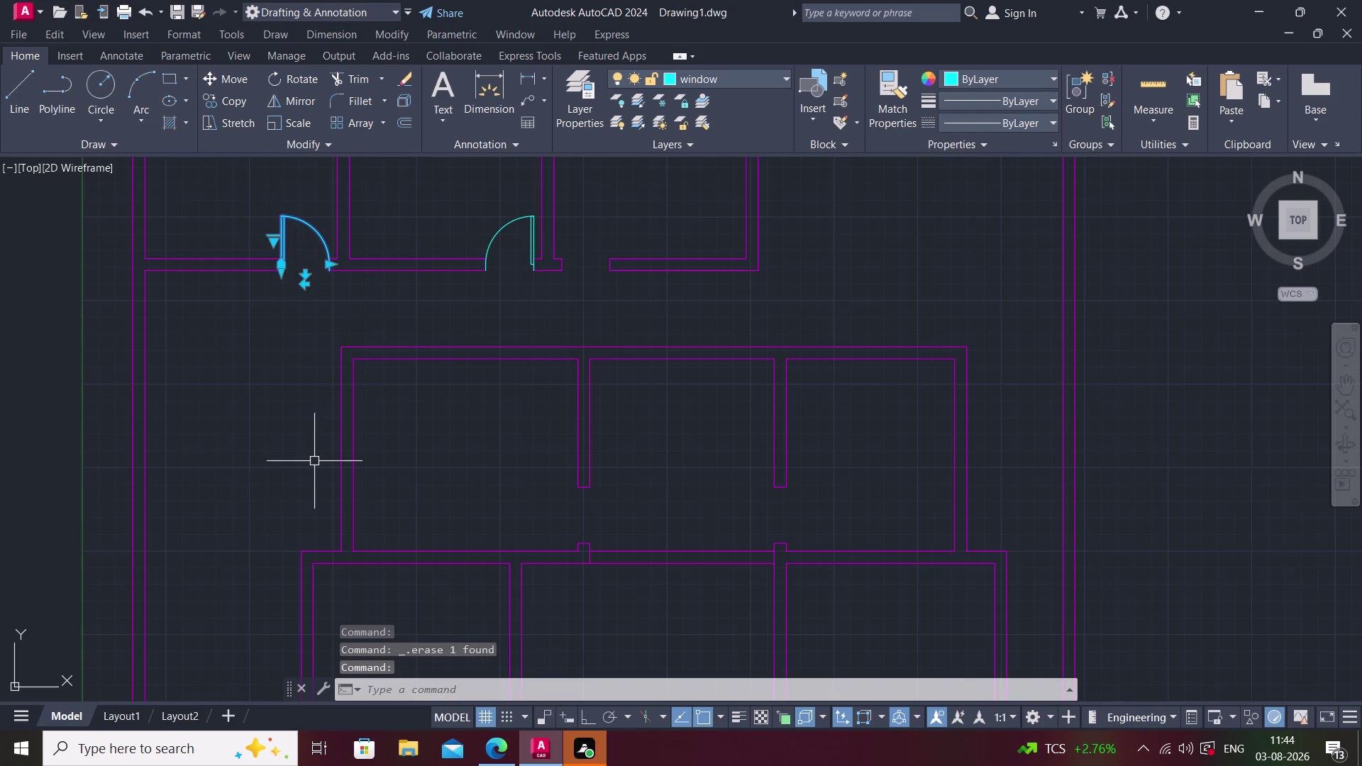
key(c)
text(o)
key(space)
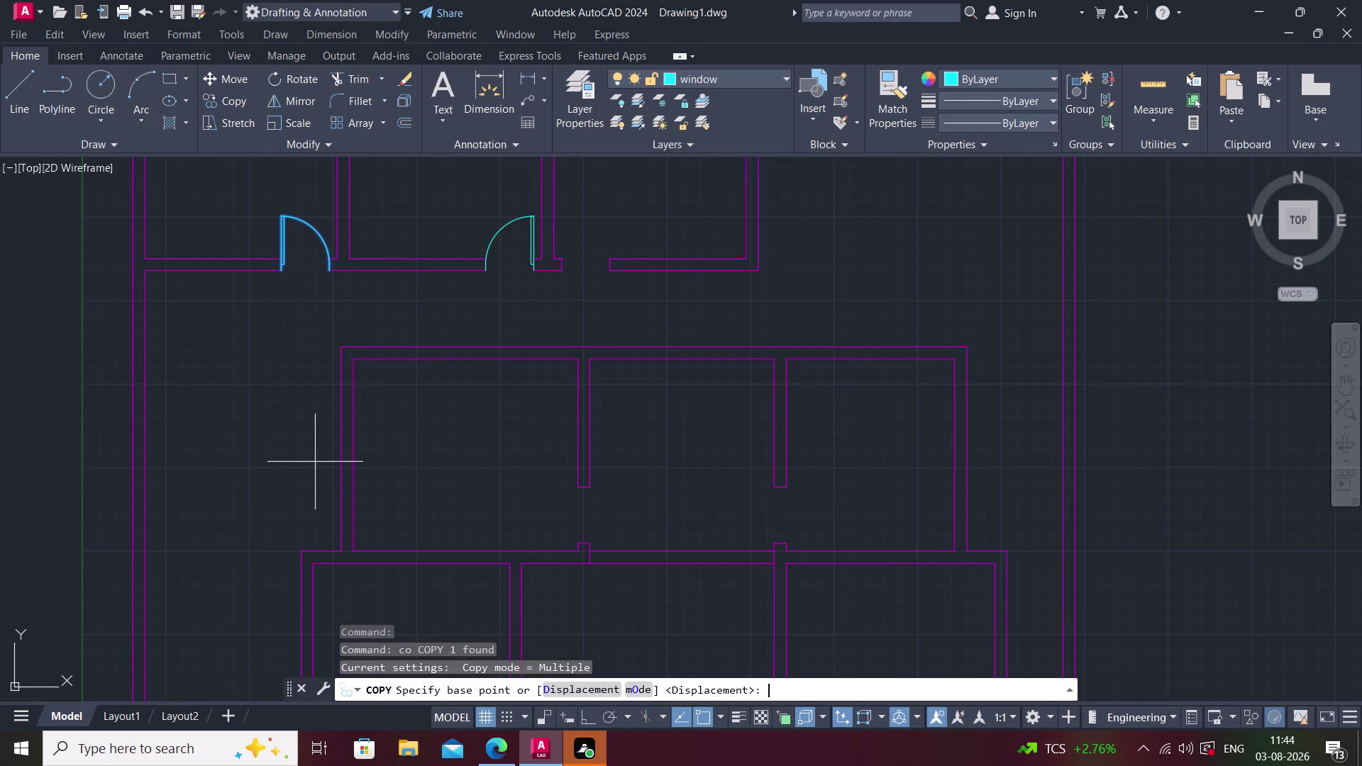
scroll(up, 3)
middle_drag(303, 366, 406, 712)
scroll(down, 3)
scroll(up, 3)
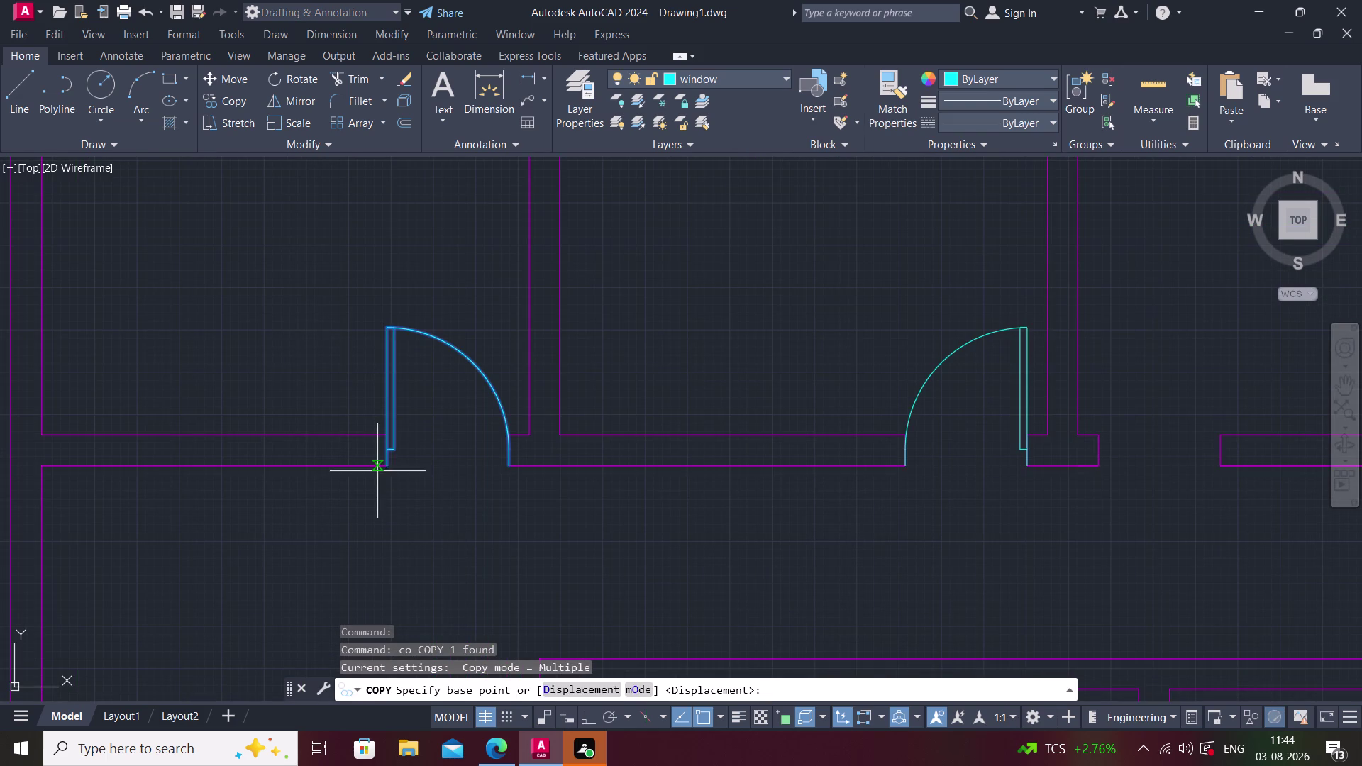
click(389, 465)
scroll(down, 3)
scroll(up, 3)
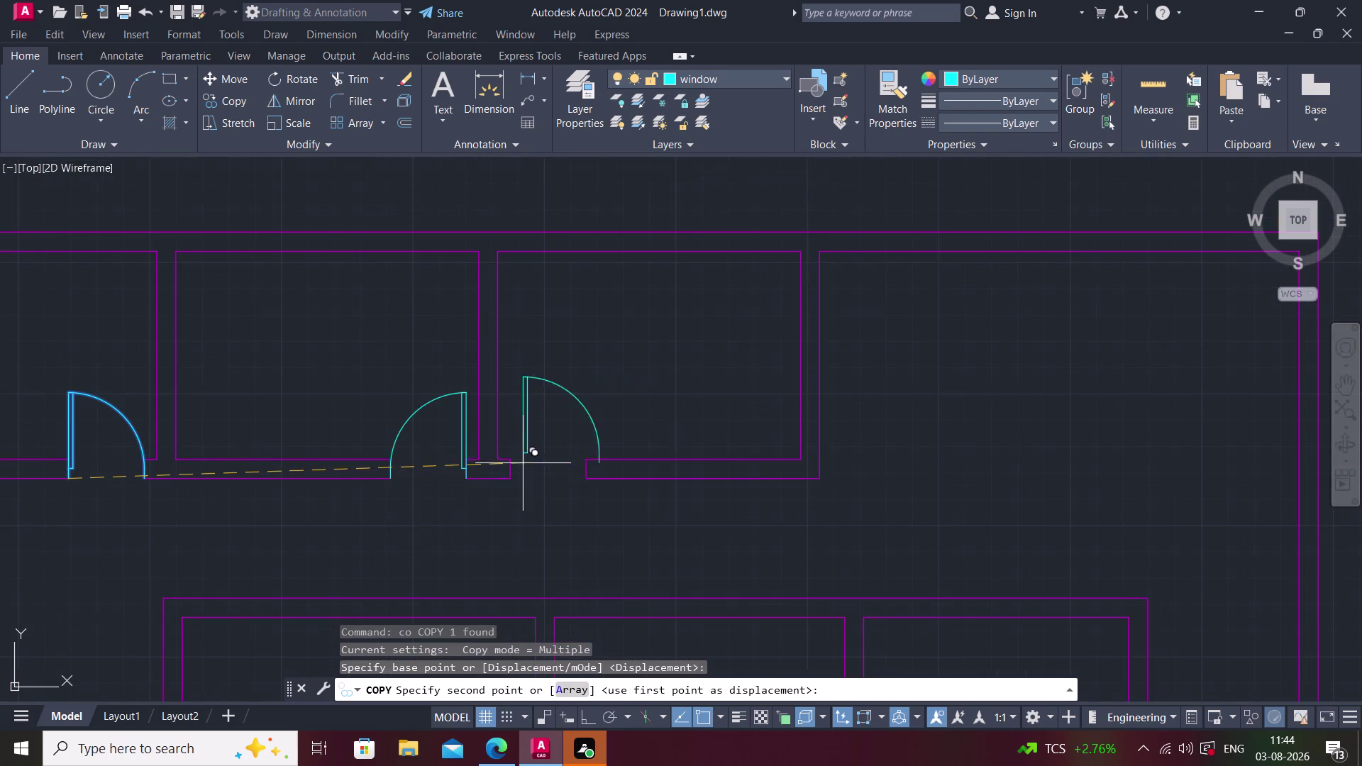
scroll(up, 3)
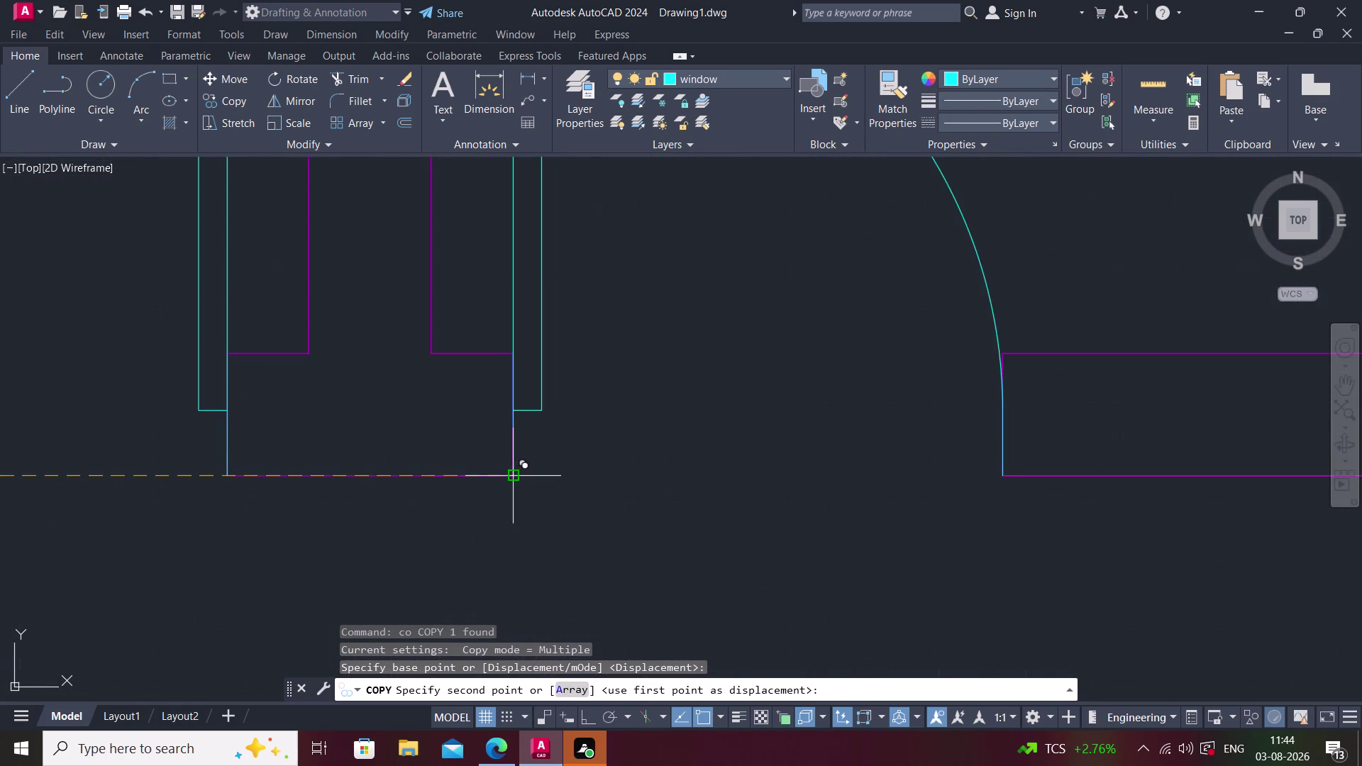
click(510, 475)
scroll(down, 3)
key(Escape)
Pan back to bring the whole floor plan into view.
scroll(down, 3)
middle_drag(569, 491, 623, 476)
scroll(up, 3)
middle_drag(582, 500, 558, 461)
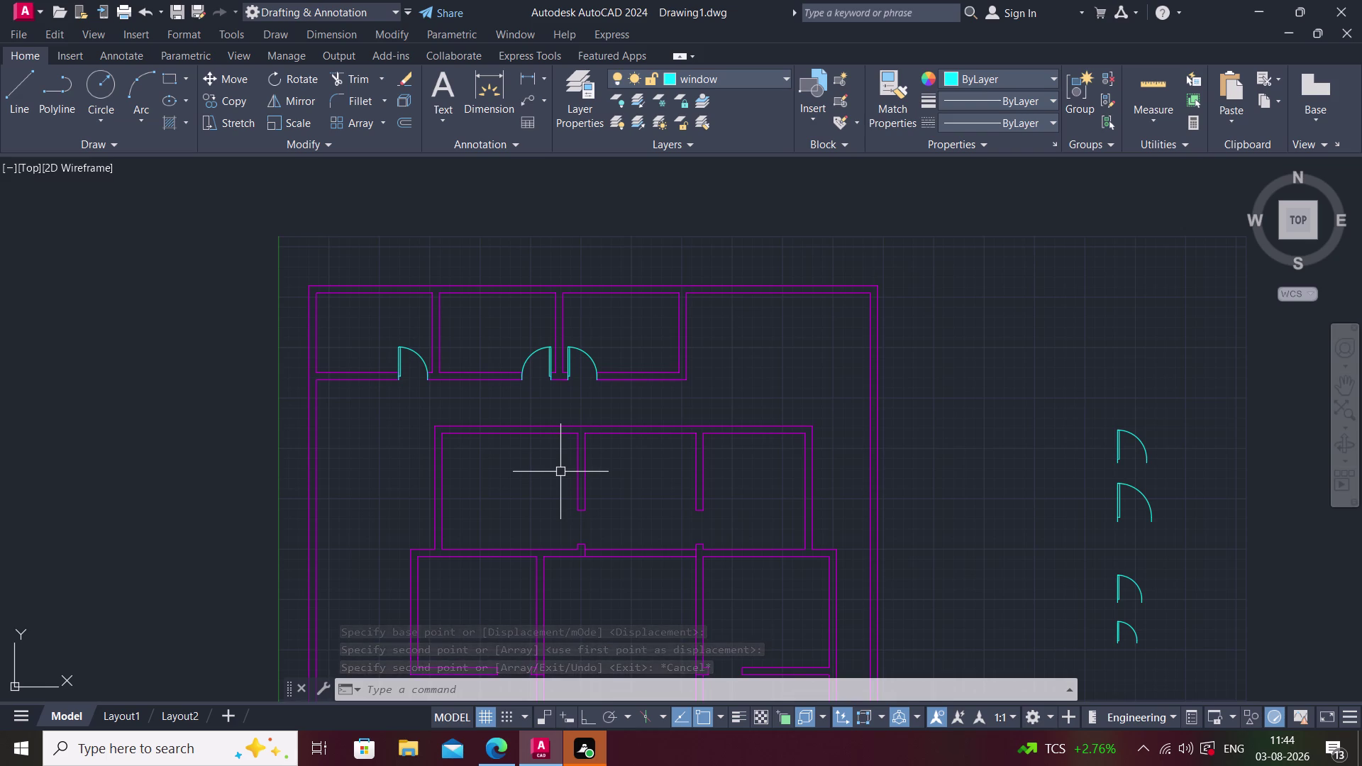
middle_drag(607, 524, 590, 483)
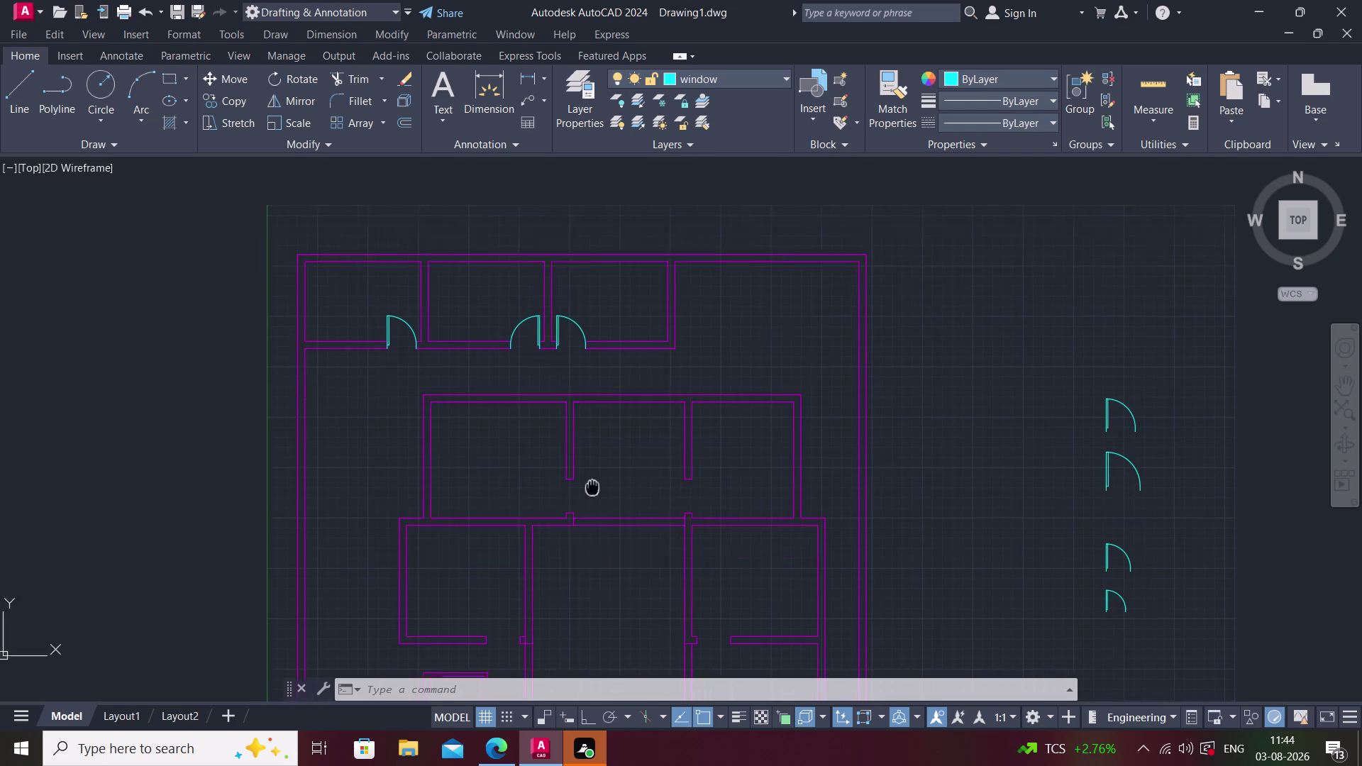
middle_drag(590, 483, 589, 479)
Measure a straight wall distance, then cancel the measurement.
click(526, 77)
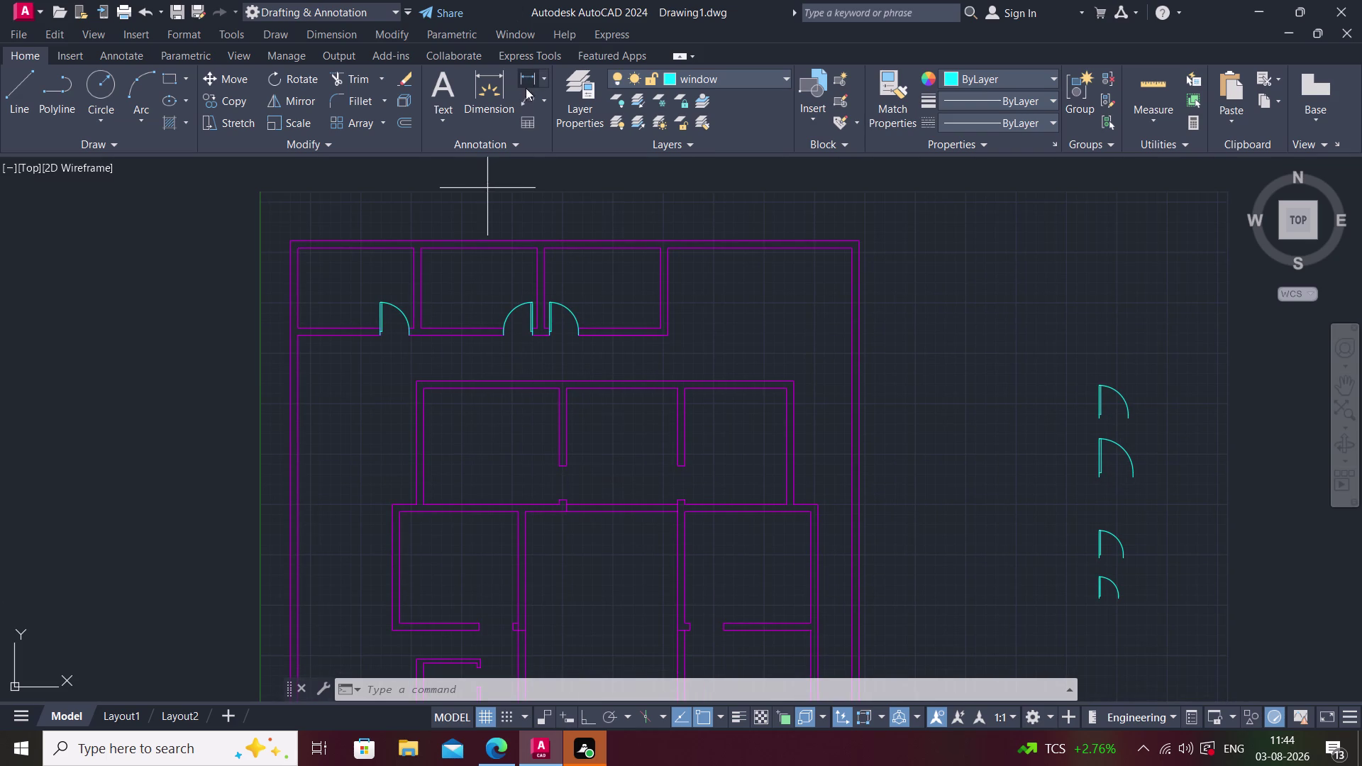
scroll(up, 3)
click(518, 293)
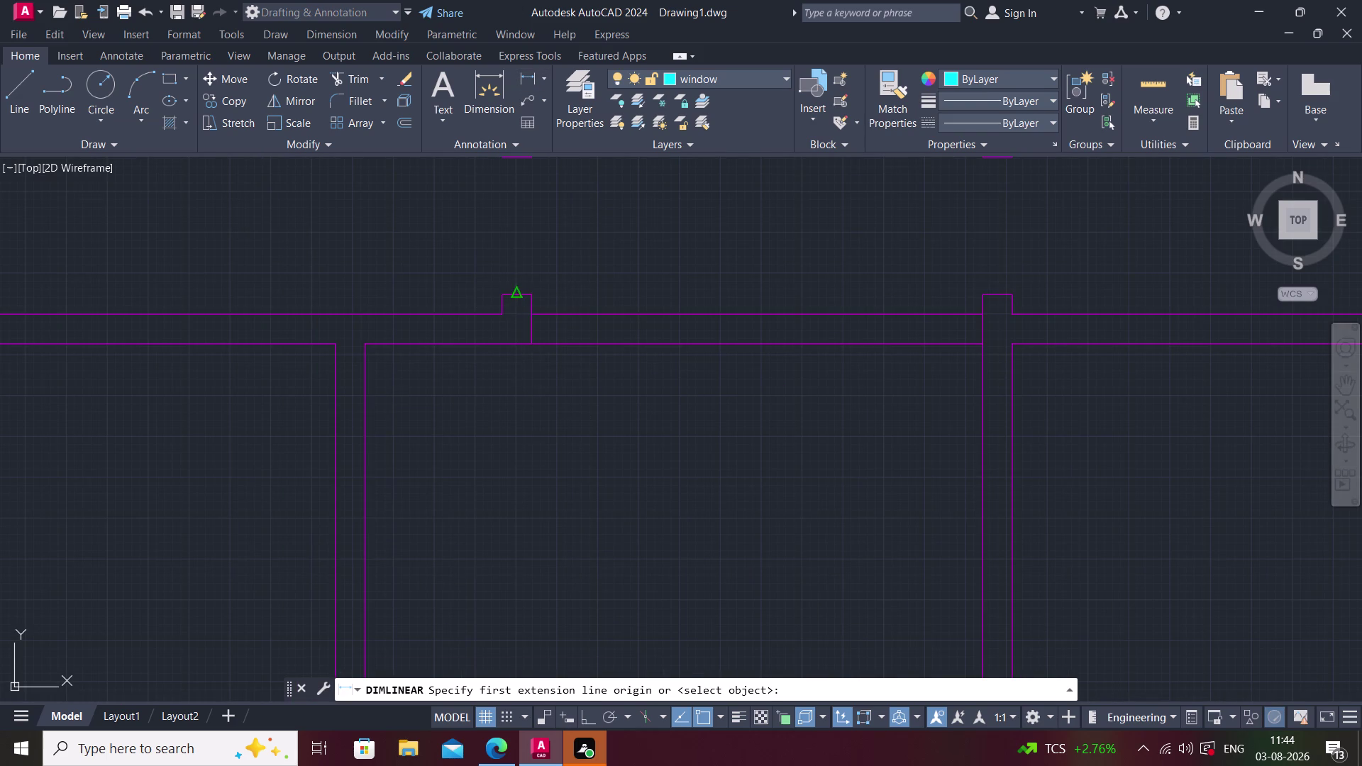
scroll(down, 3)
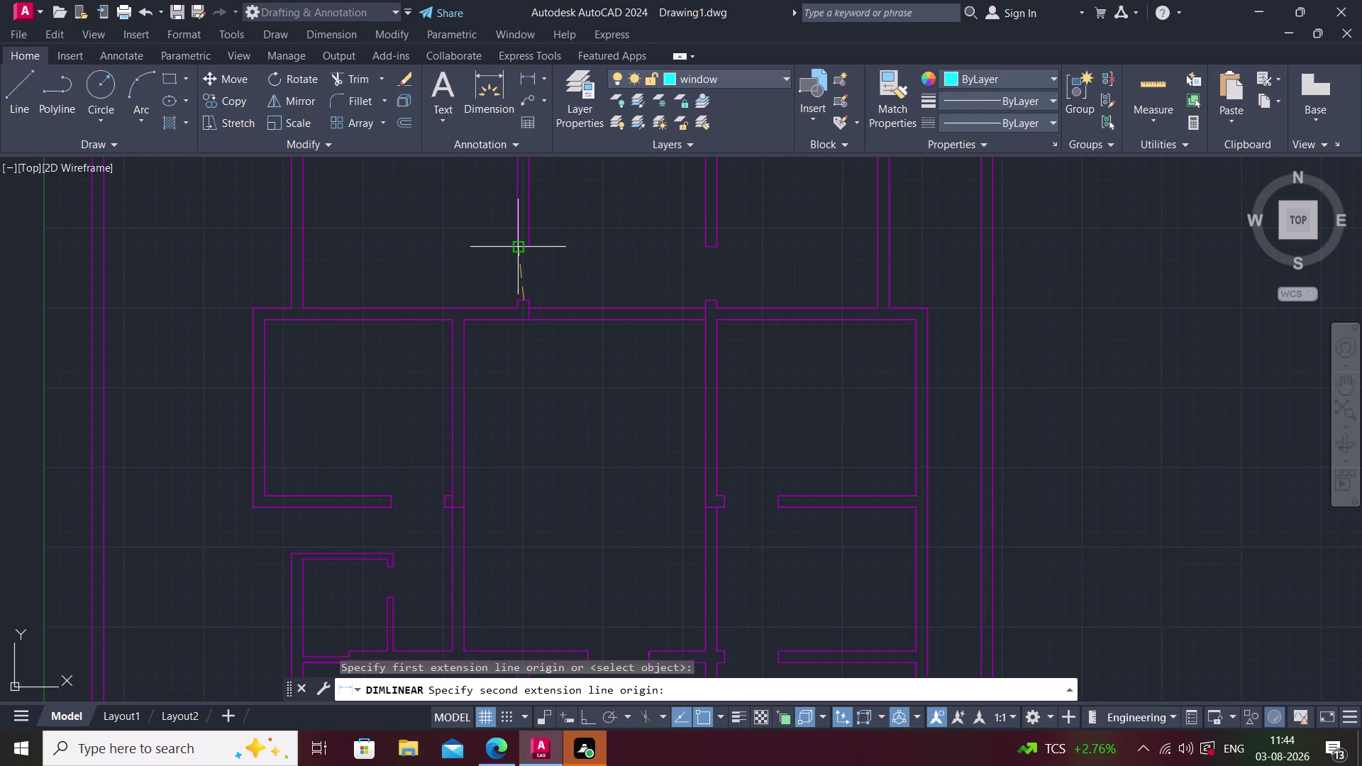
click(527, 243)
key(Escape)
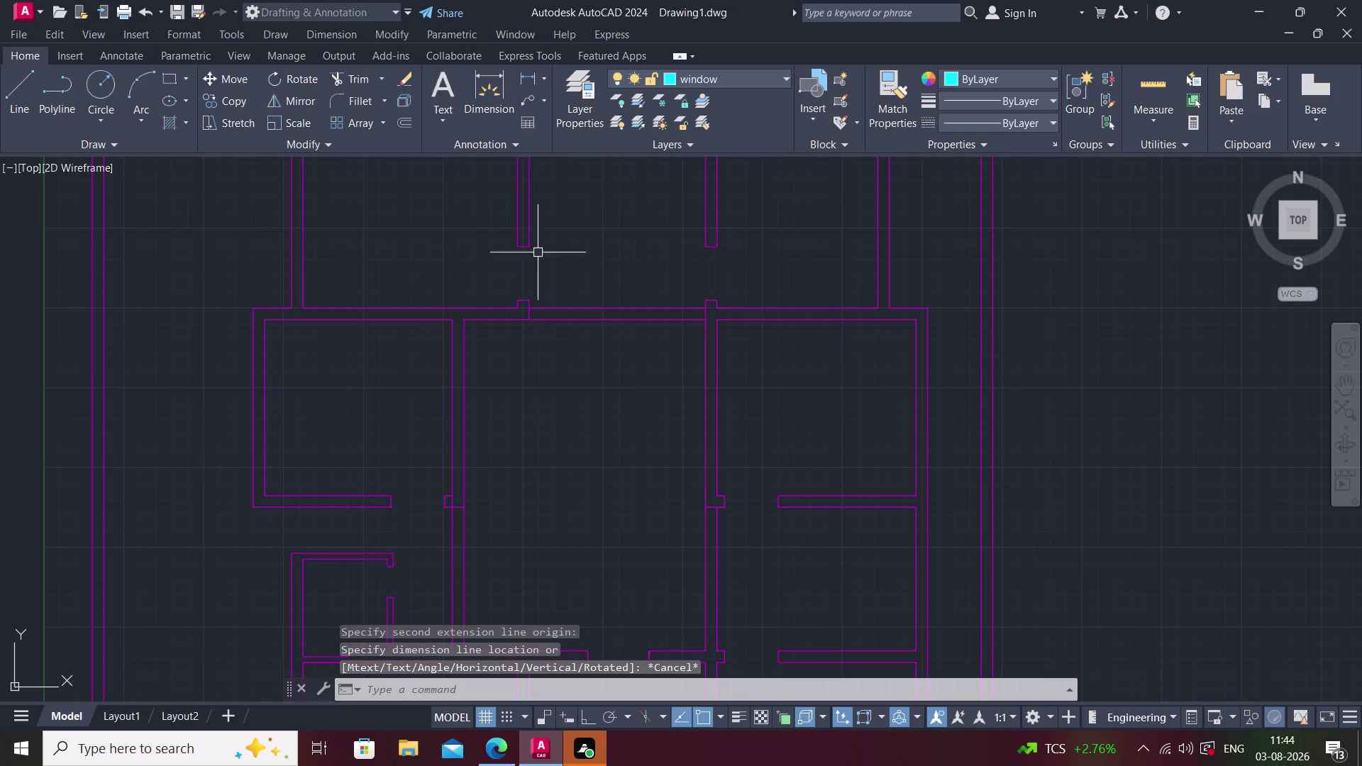
middle_drag(549, 276, 442, 285)
scroll(down, 3)
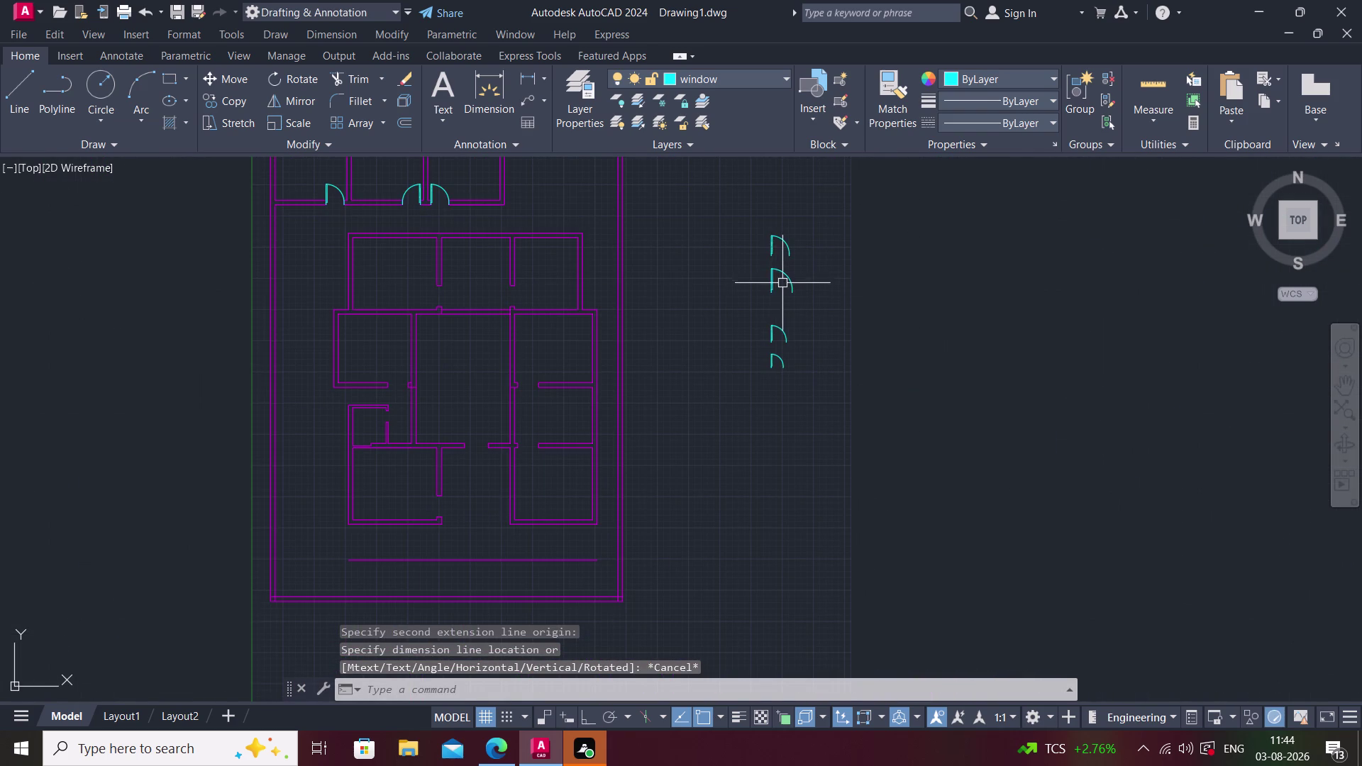
Copy the door block from its hinge onto the upper interior wall.
click(774, 278)
key(c)
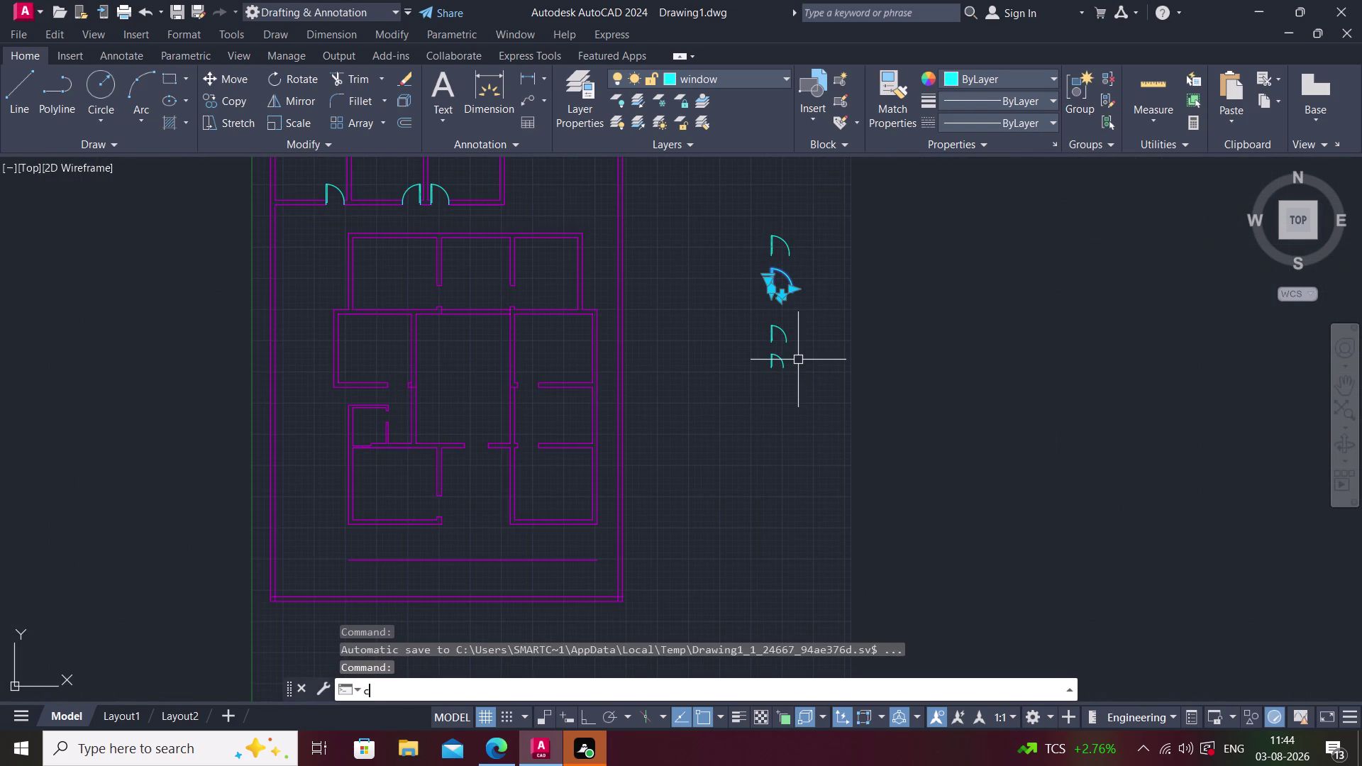
key(o)
key(space)
scroll(up, 3)
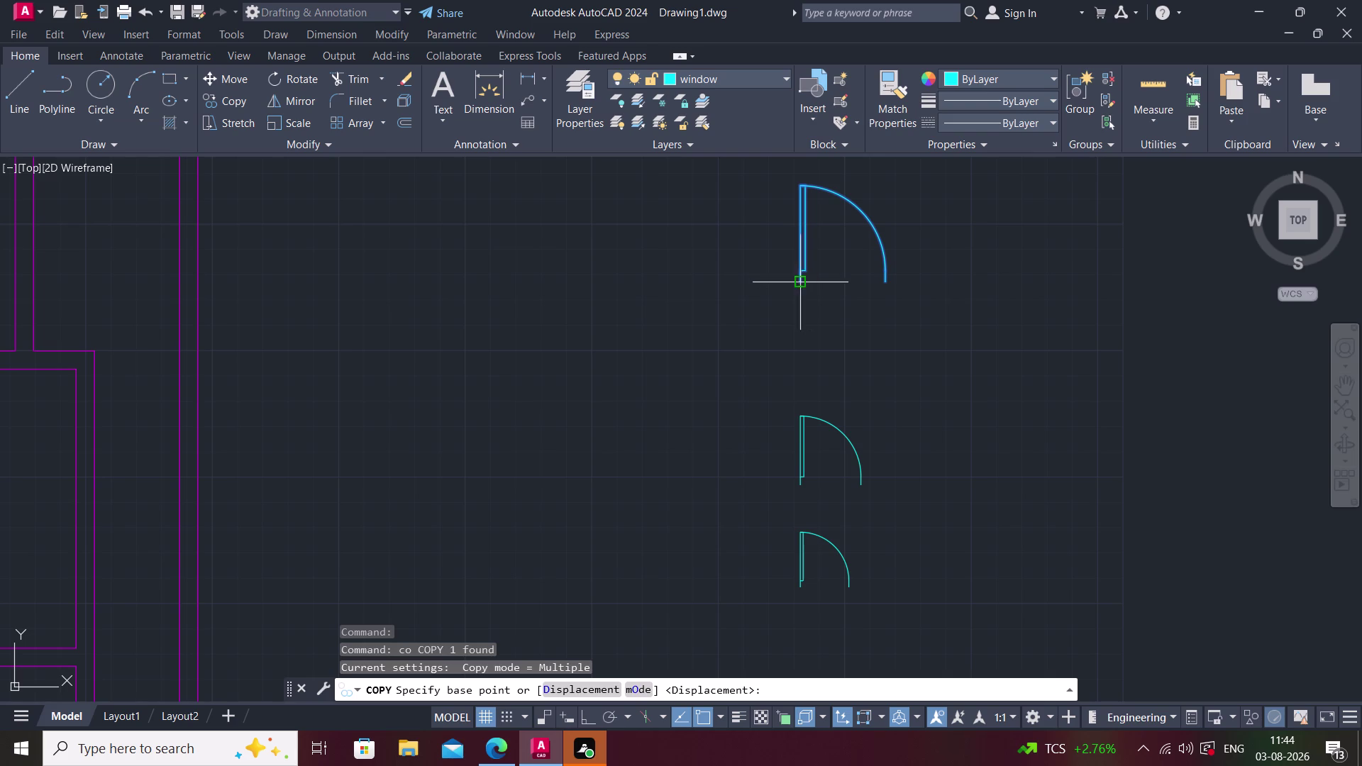
click(800, 281)
scroll(down, 3)
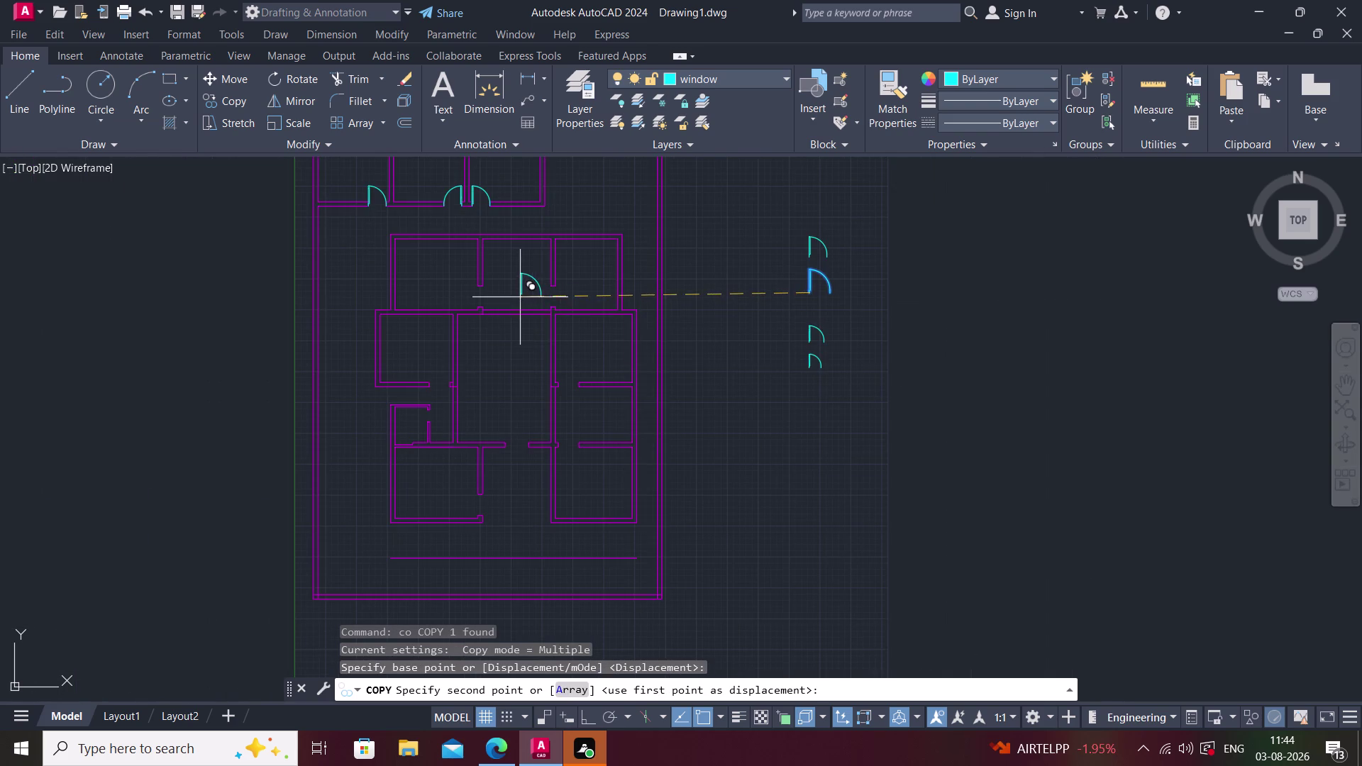
scroll(up, 3)
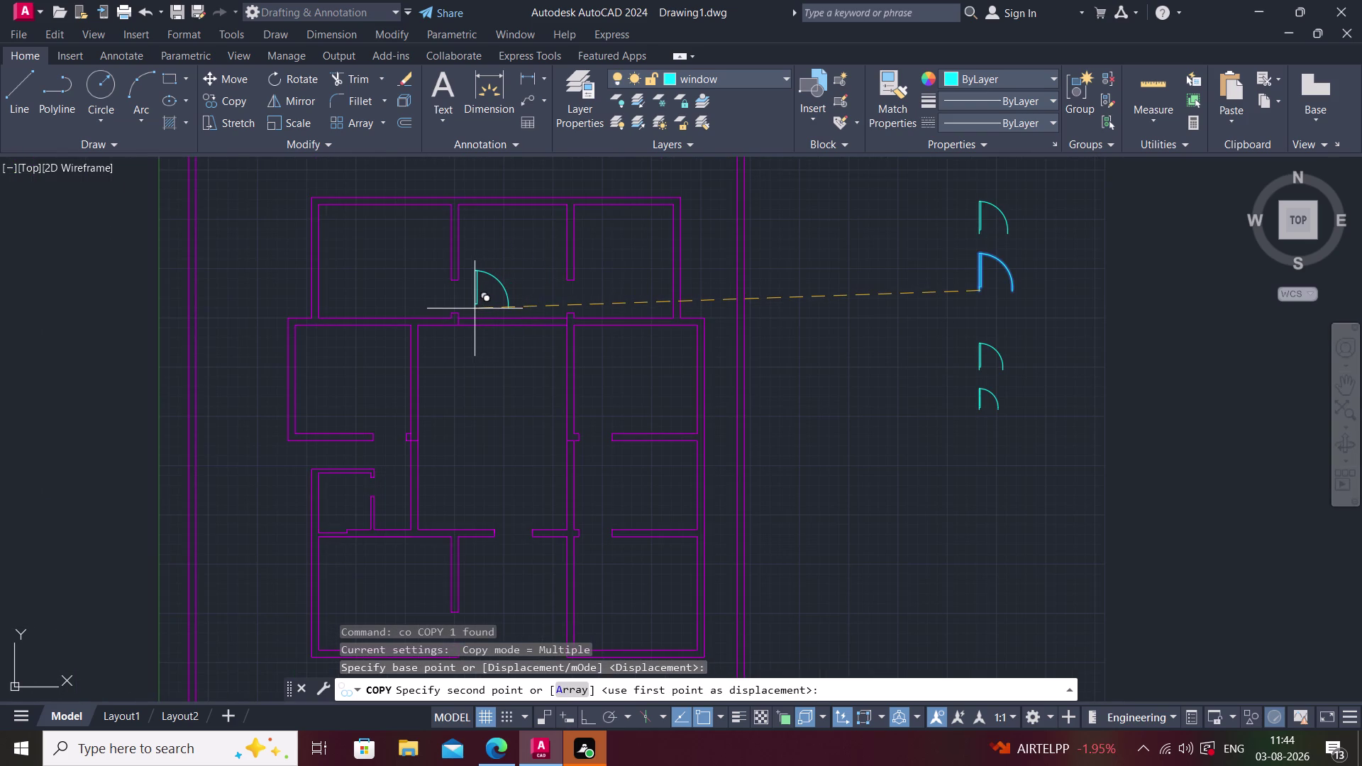
click(475, 309)
key(Escape)
middle_drag(523, 312, 550, 329)
Rotate the copied door 90° about its hinge with Ortho on.
click(500, 312)
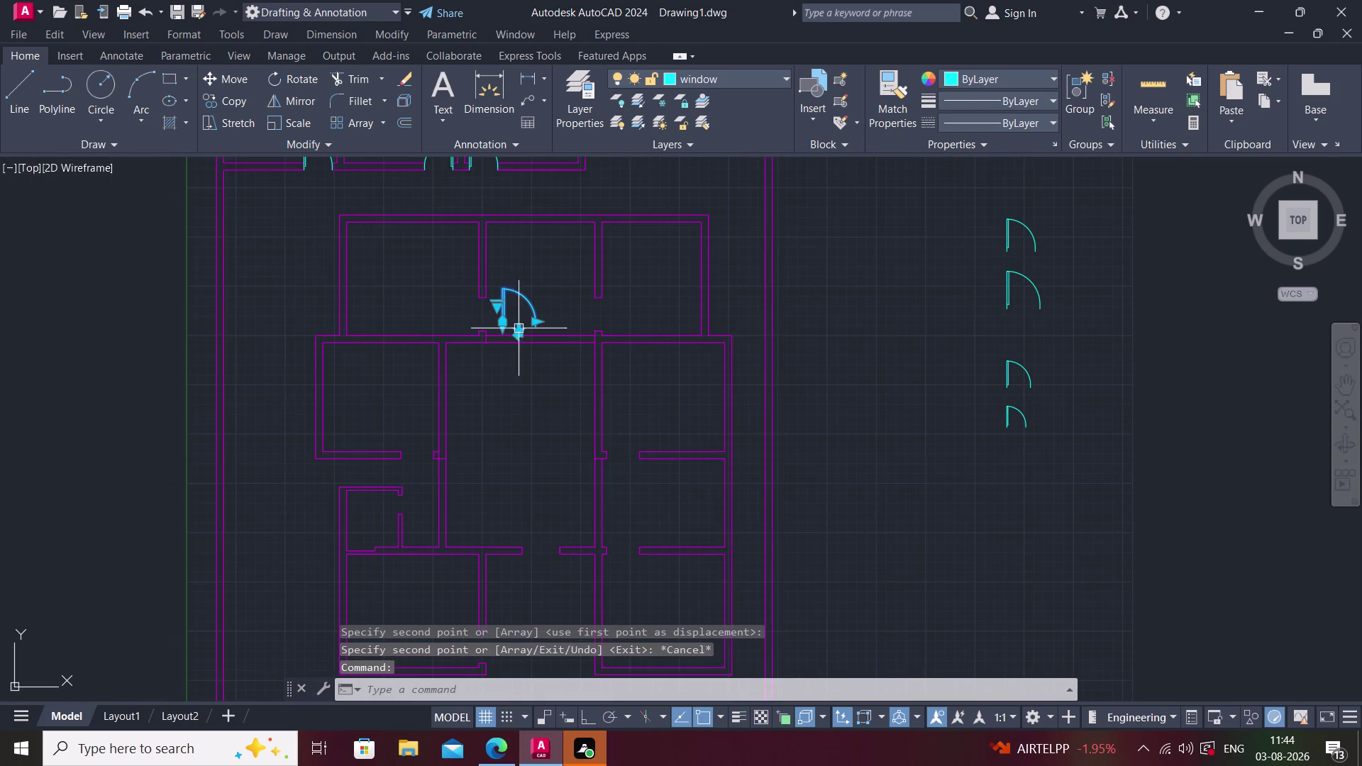
key(r)
text(o)
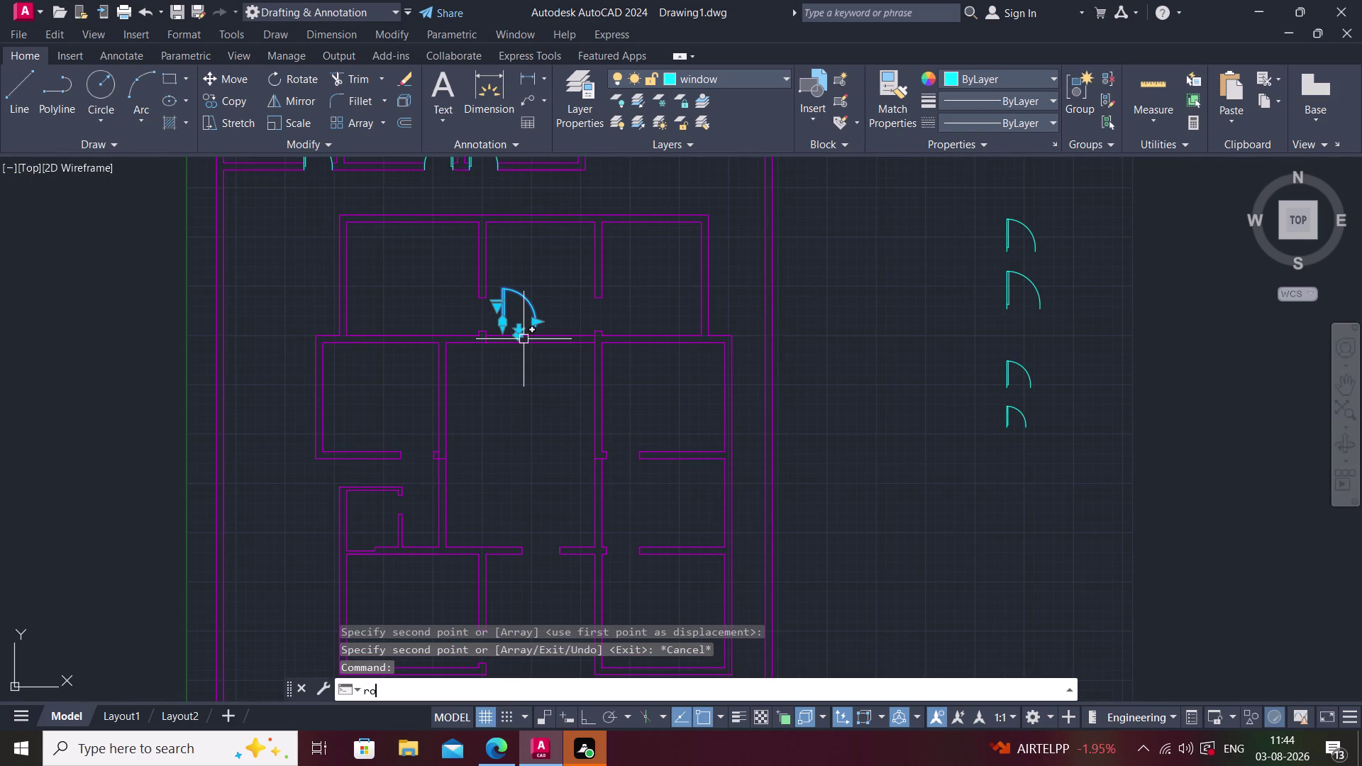
key(space)
scroll(up, 3)
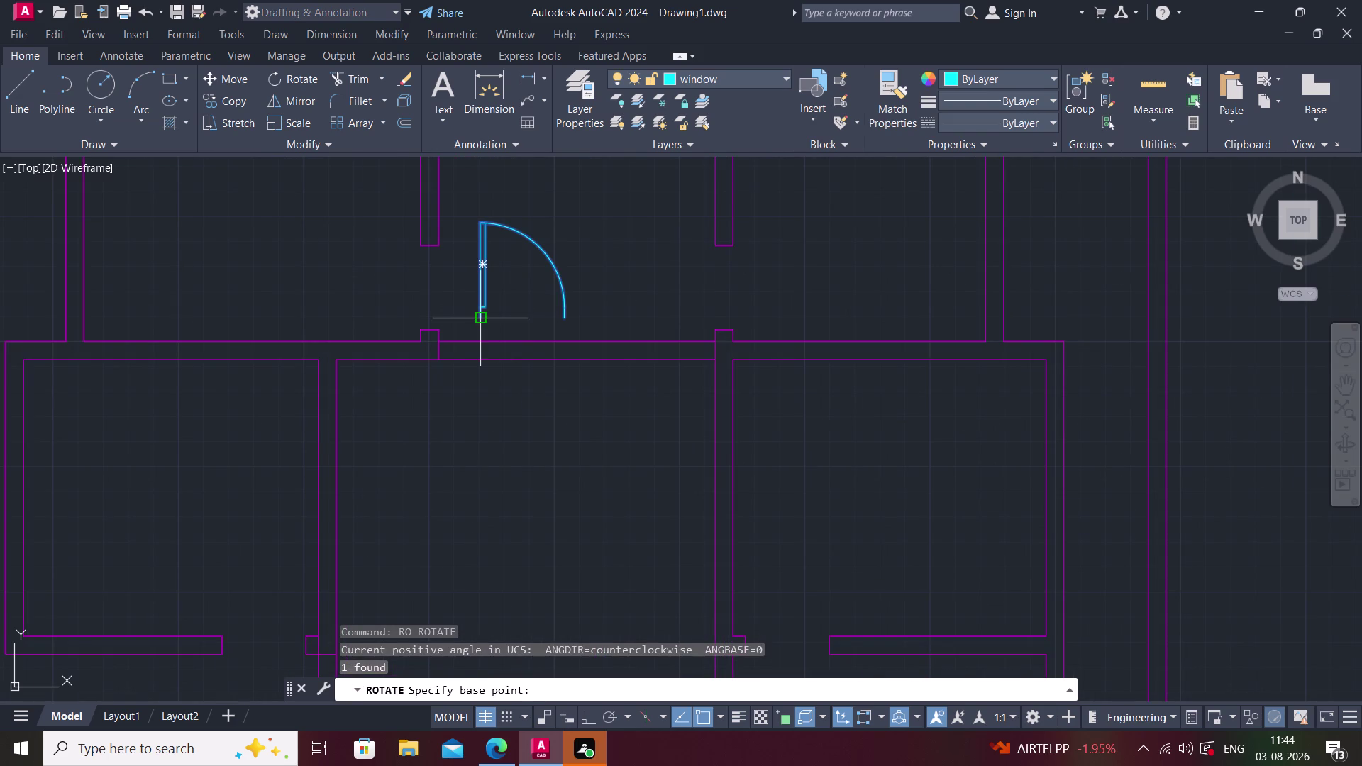
click(478, 324)
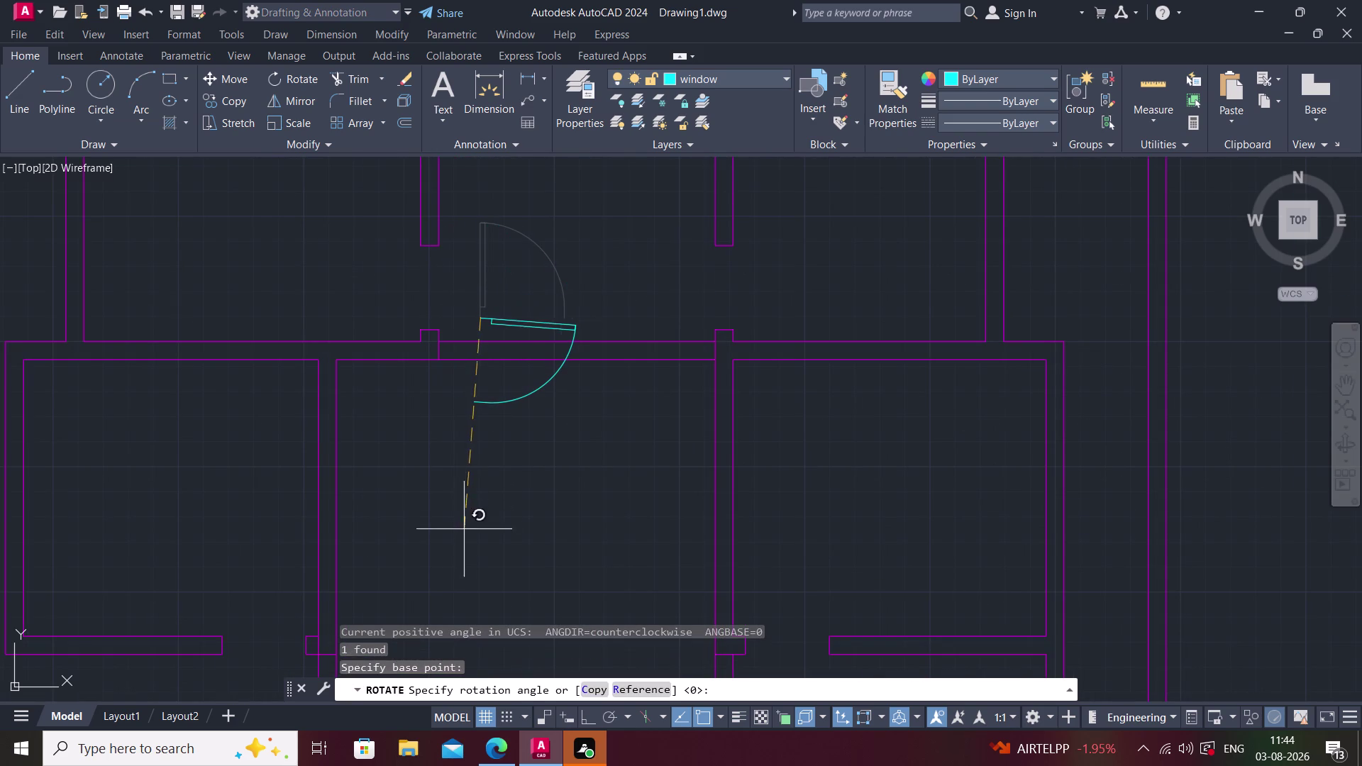
key(F8)
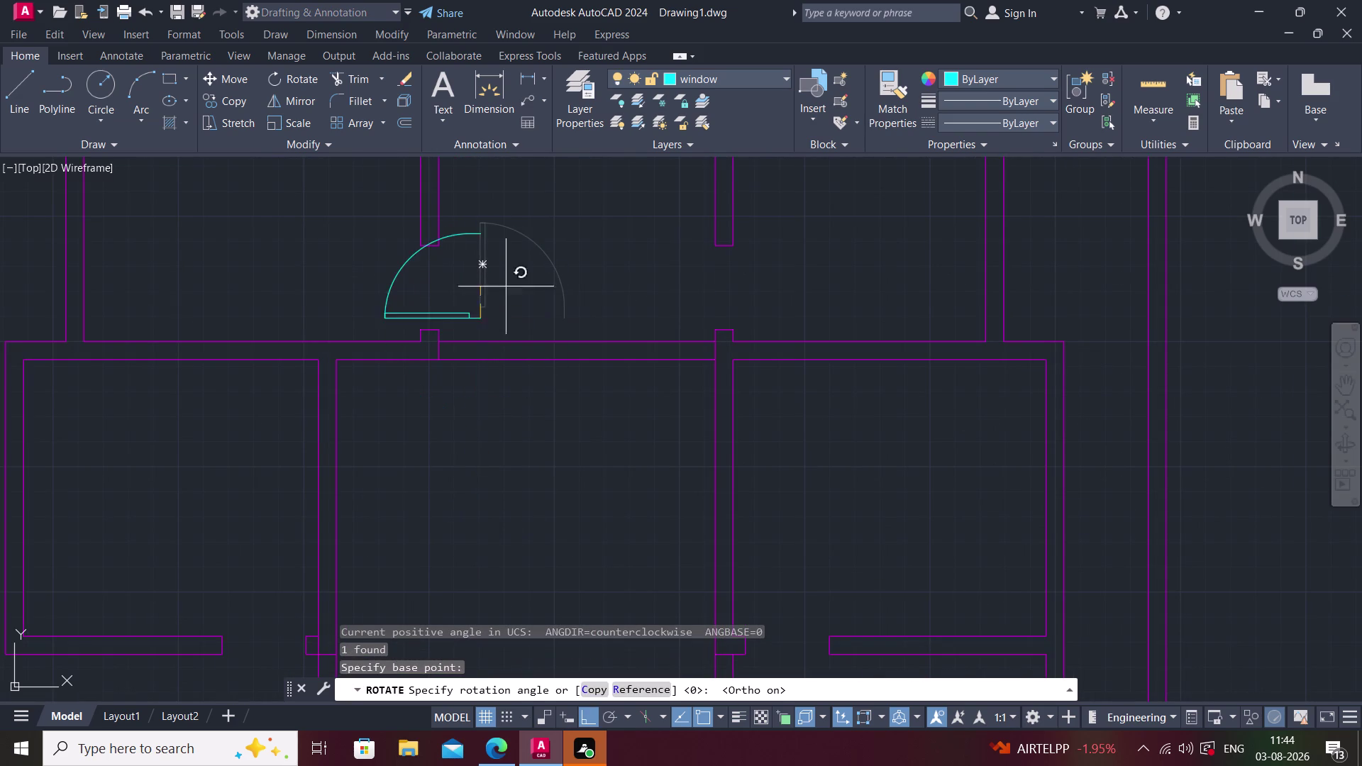
click(485, 187)
key(Escape)
middle_drag(498, 195, 514, 211)
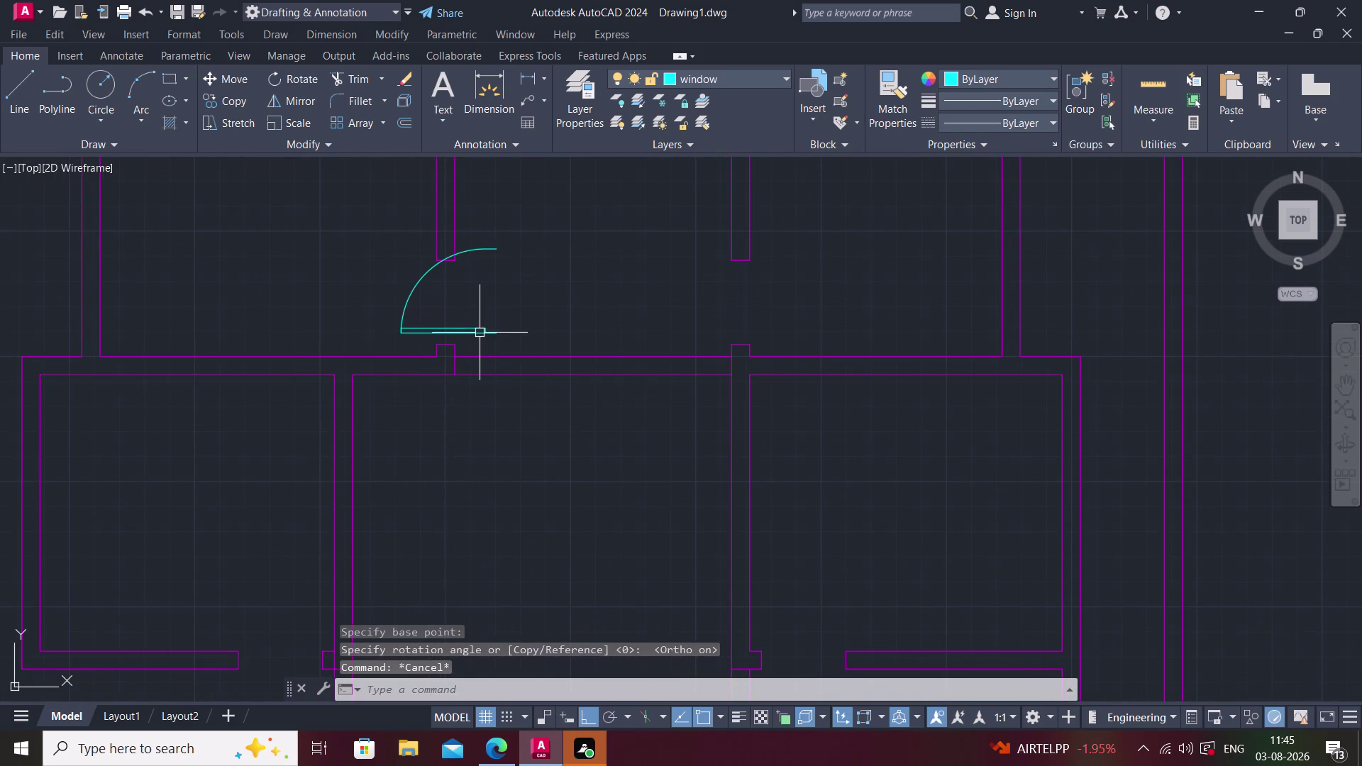
Try mirroring the rotated door, cancel, then open and close its properties.
click(480, 333)
key(m)
text(i)
key(space)
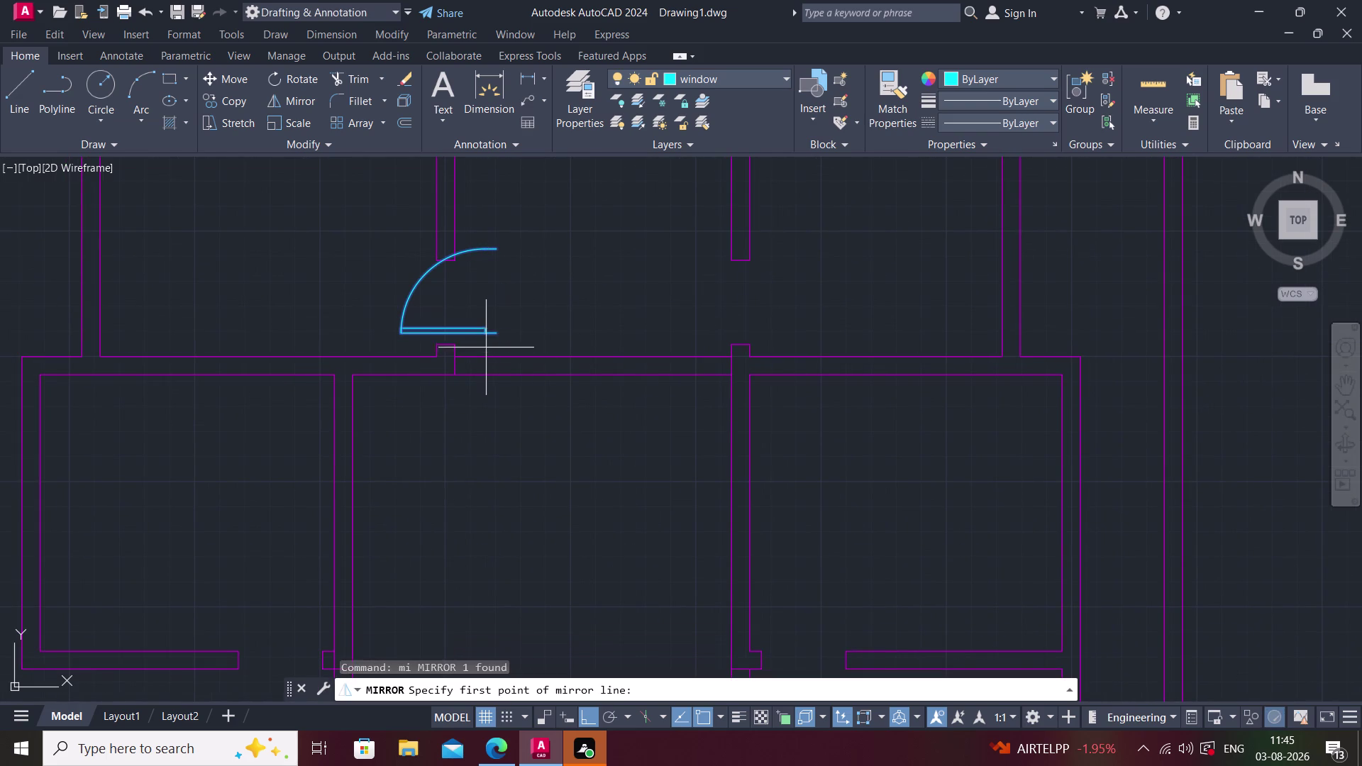
click(494, 334)
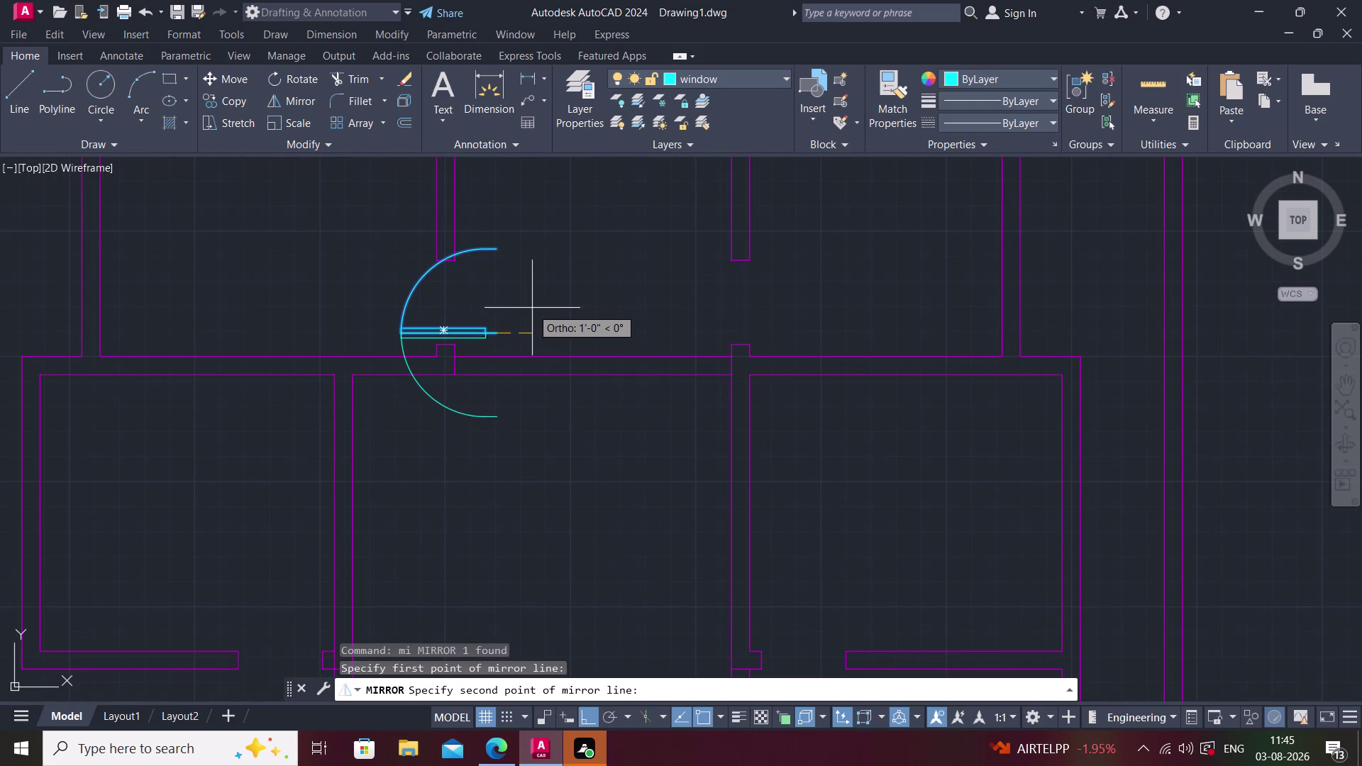
key(Escape)
click(487, 328)
text(m)
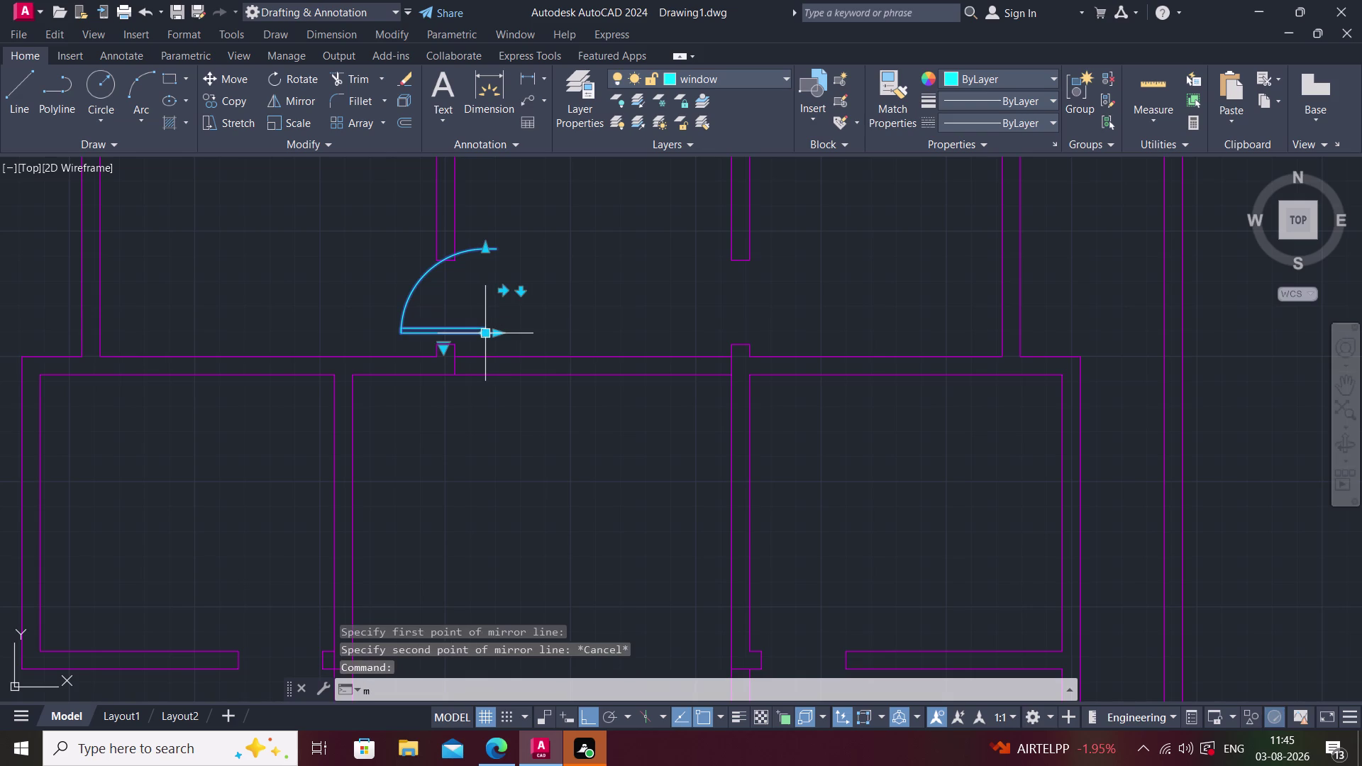
text(o)
key(space)
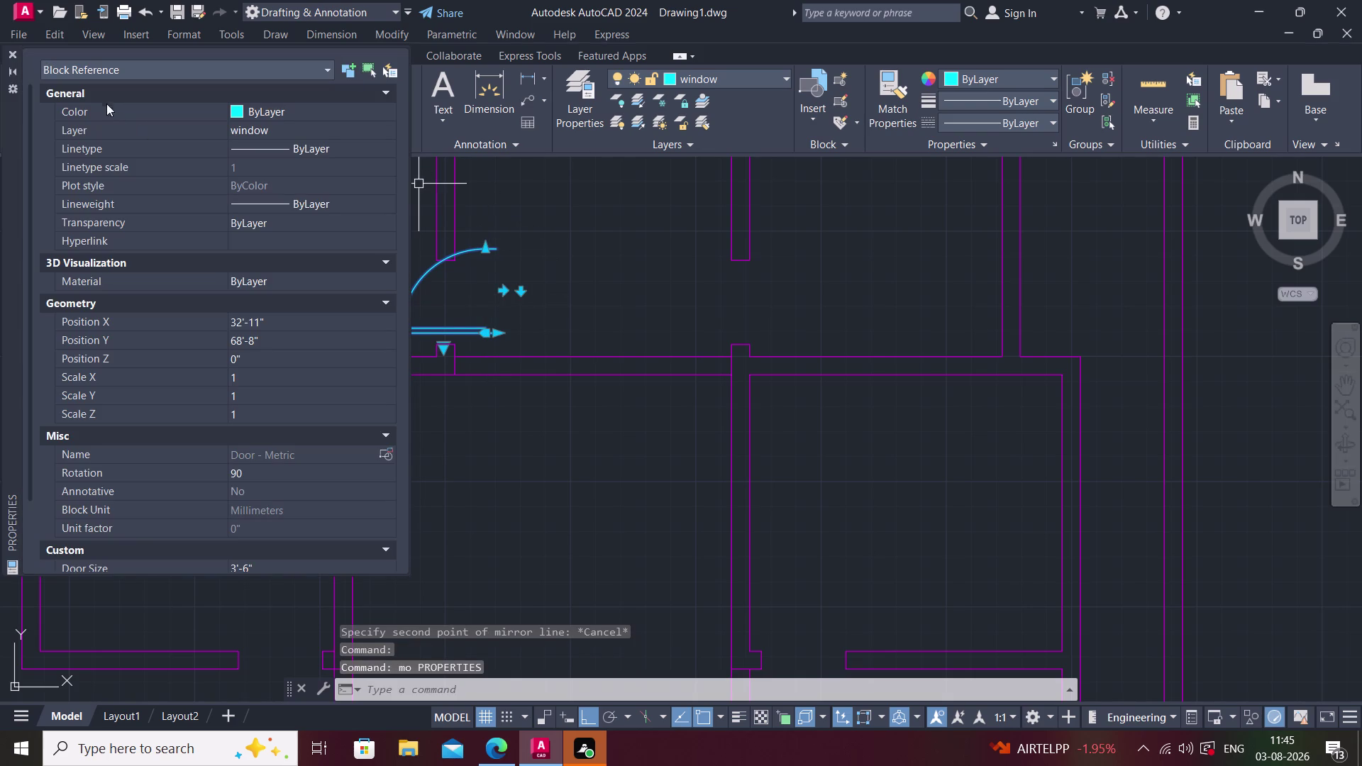
click(15, 57)
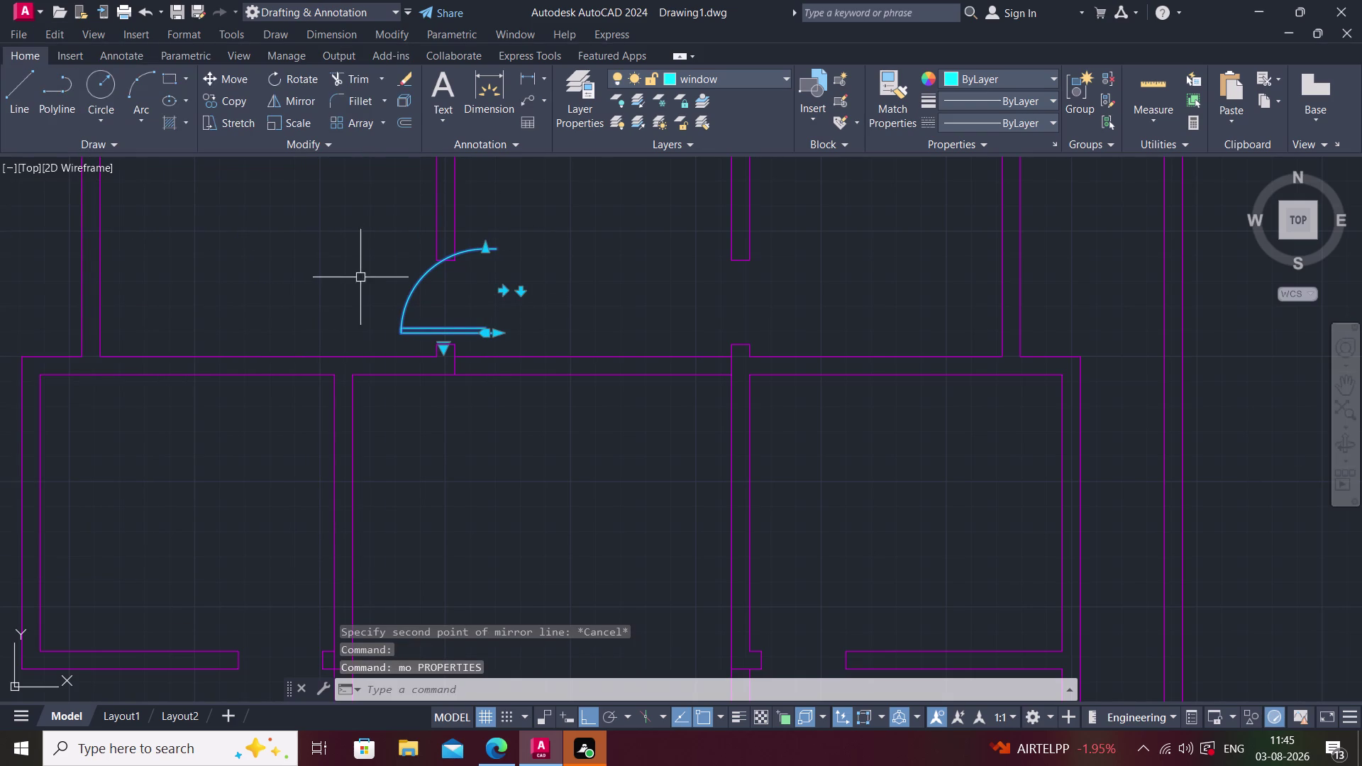
Reselect the rotated door and start the MOVE command on it.
key(m)
key(o)
text(v)
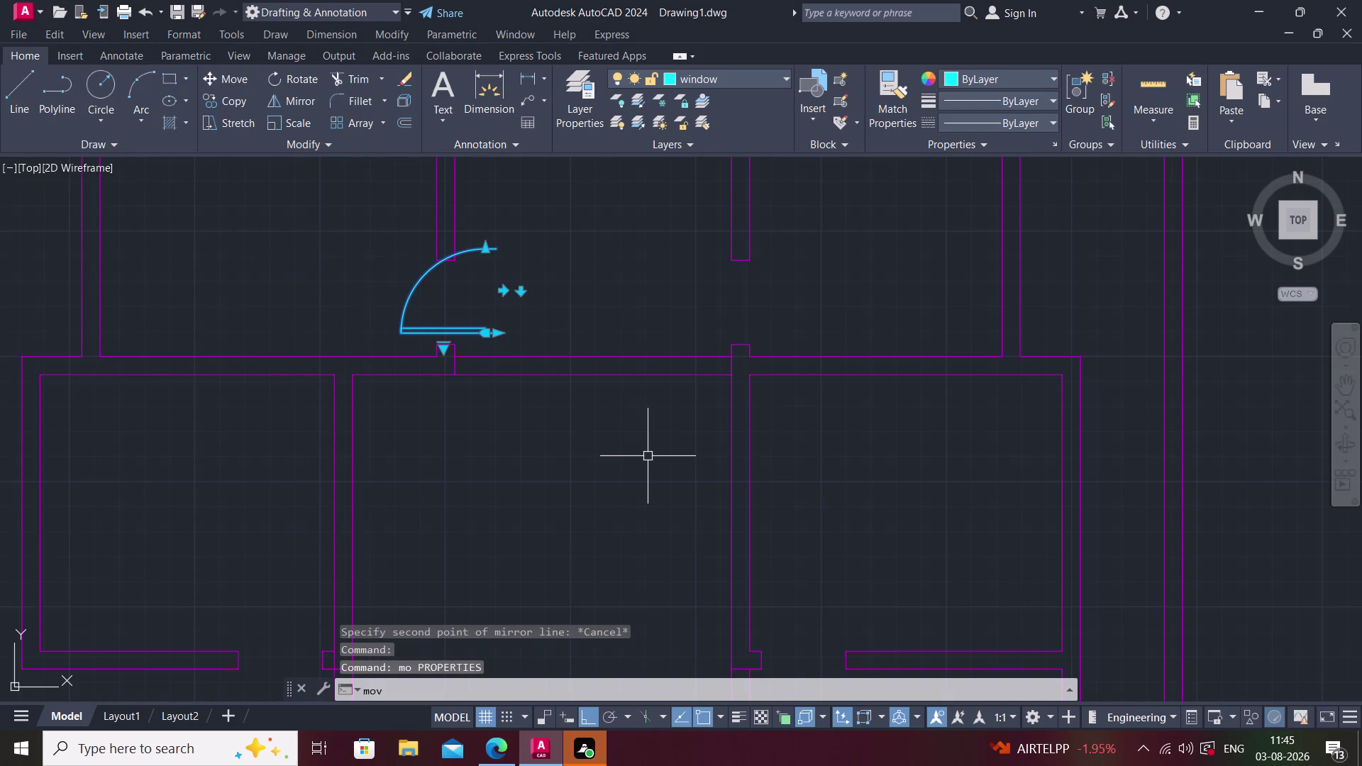
key(space)
key(Escape)
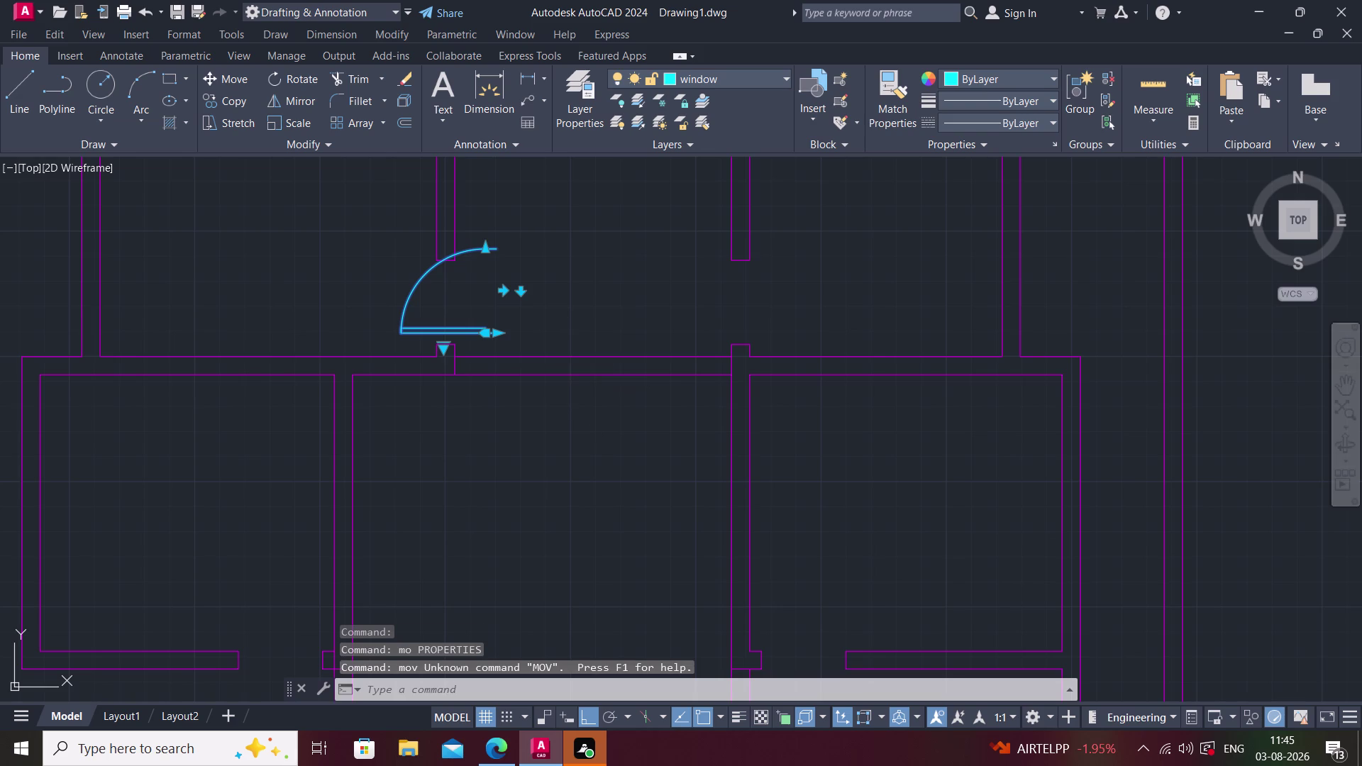
click(473, 335)
text(m)
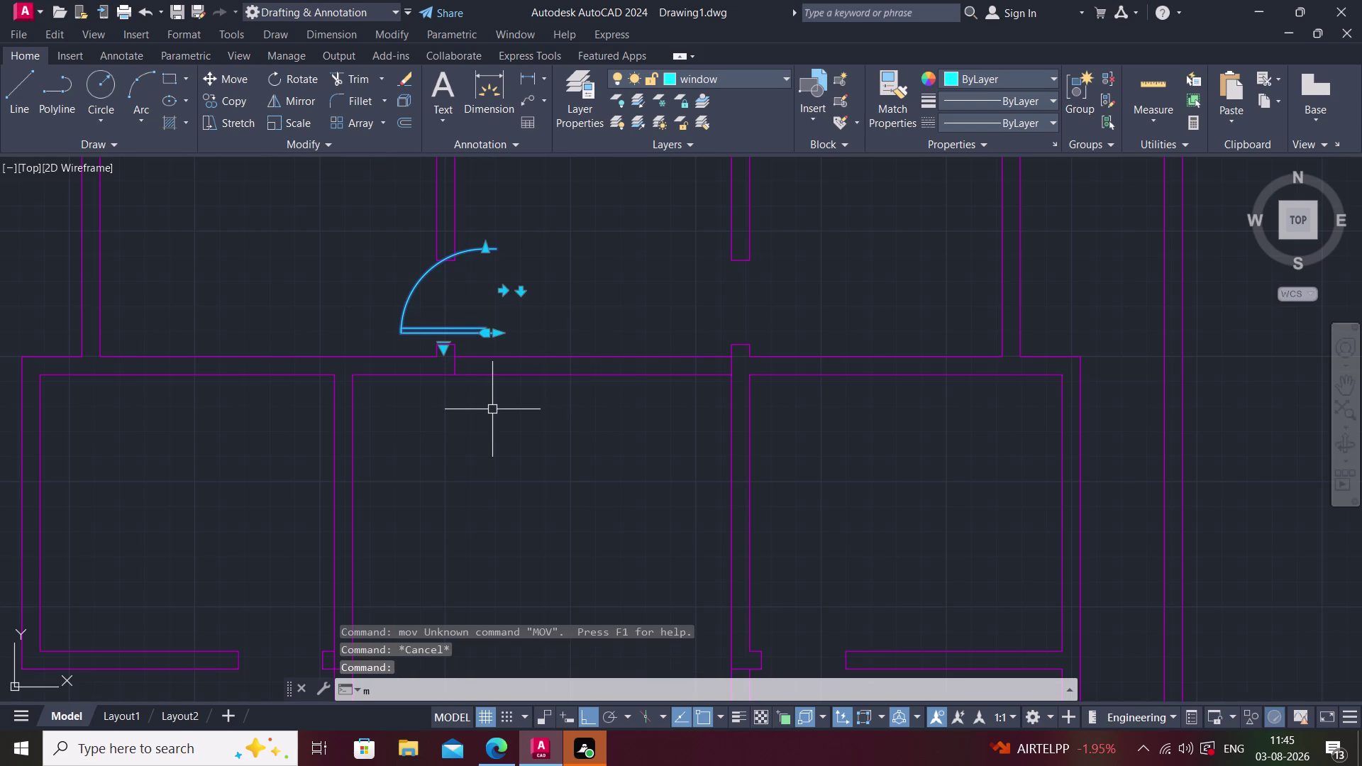
text(o)
key(BackSpace)
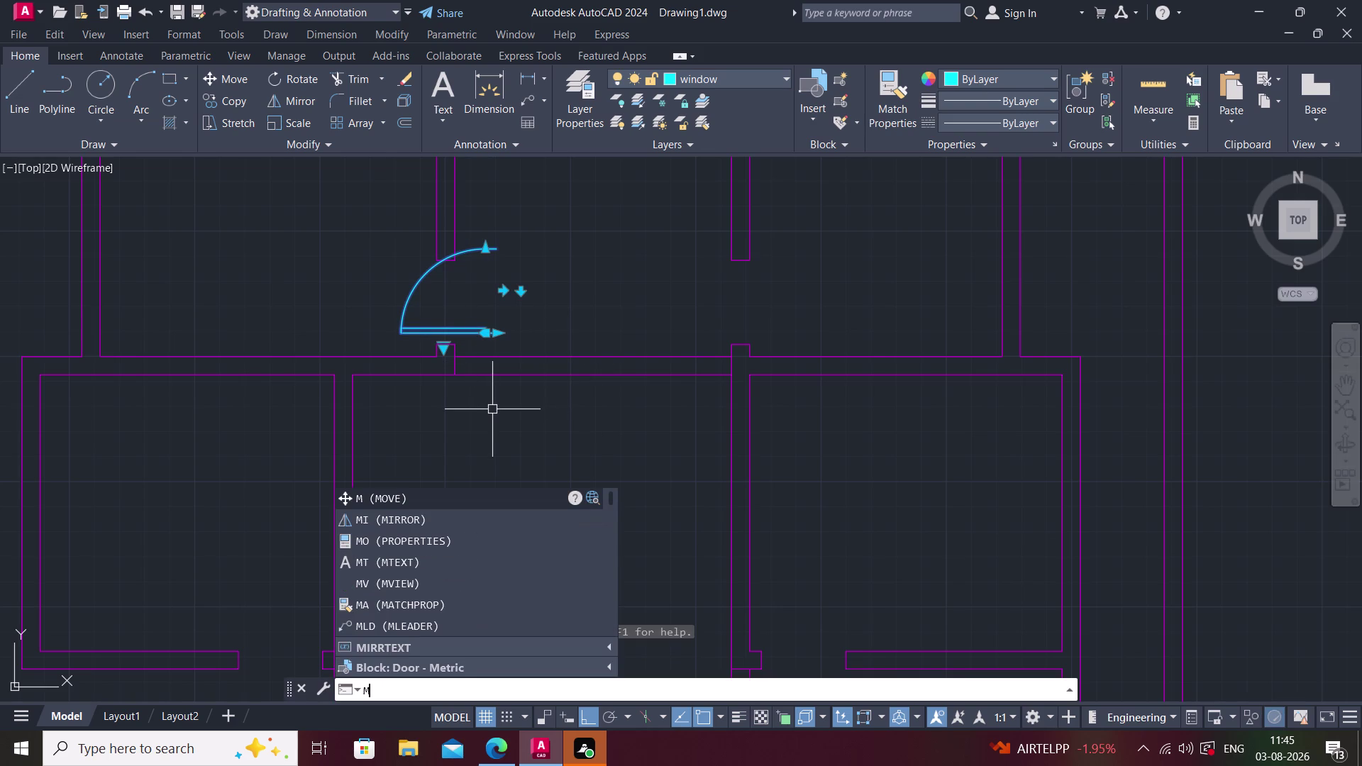
key(space)
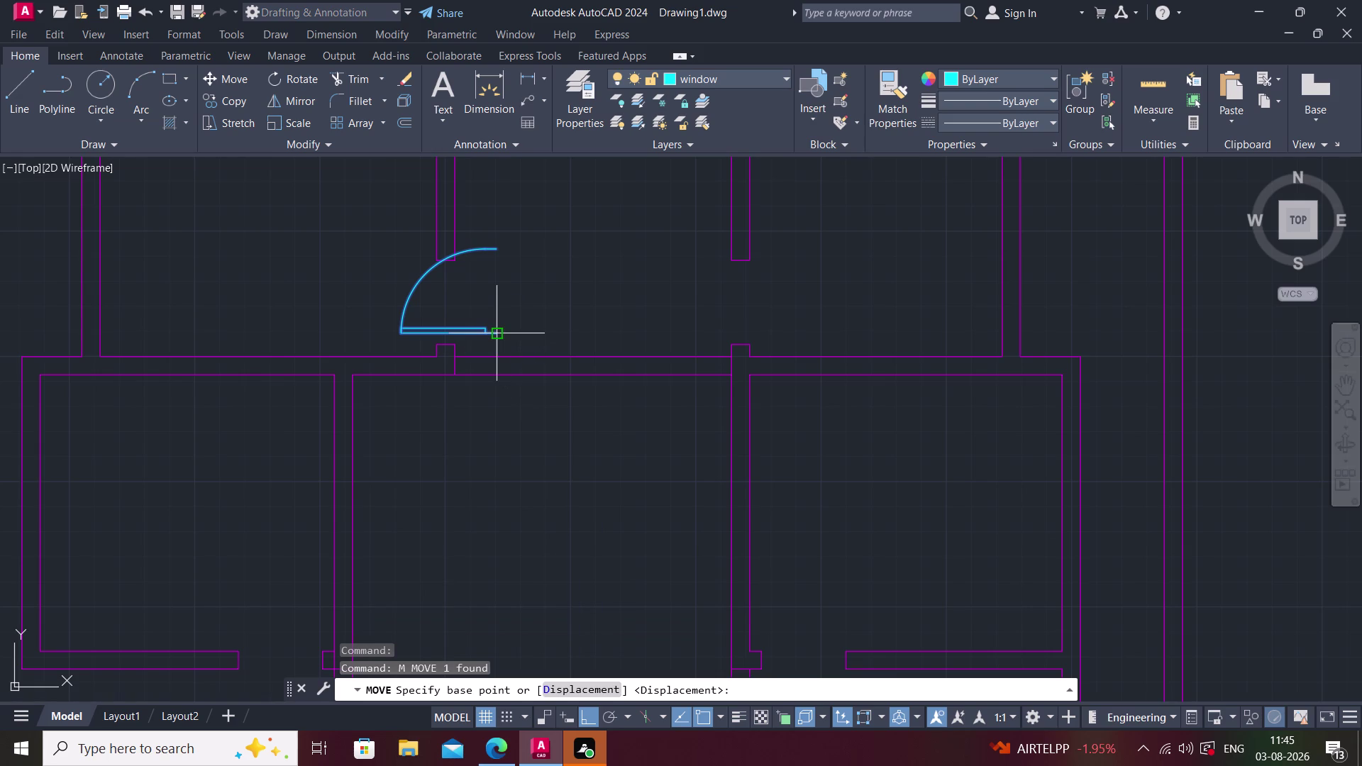
Move the door from its hinge corner into the wall opening.
click(500, 334)
click(460, 346)
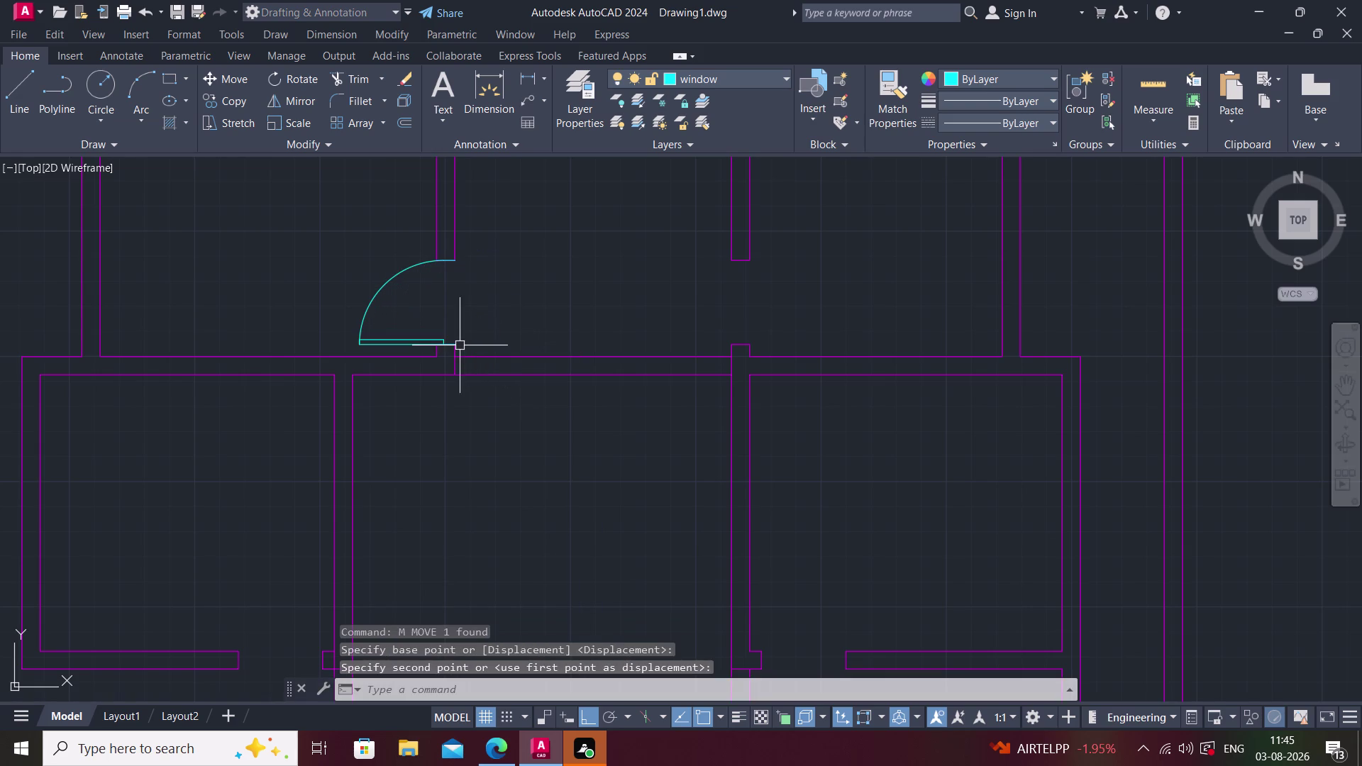
key(Escape)
Mirror the door about a vertical line, keeping the original door.
click(373, 342)
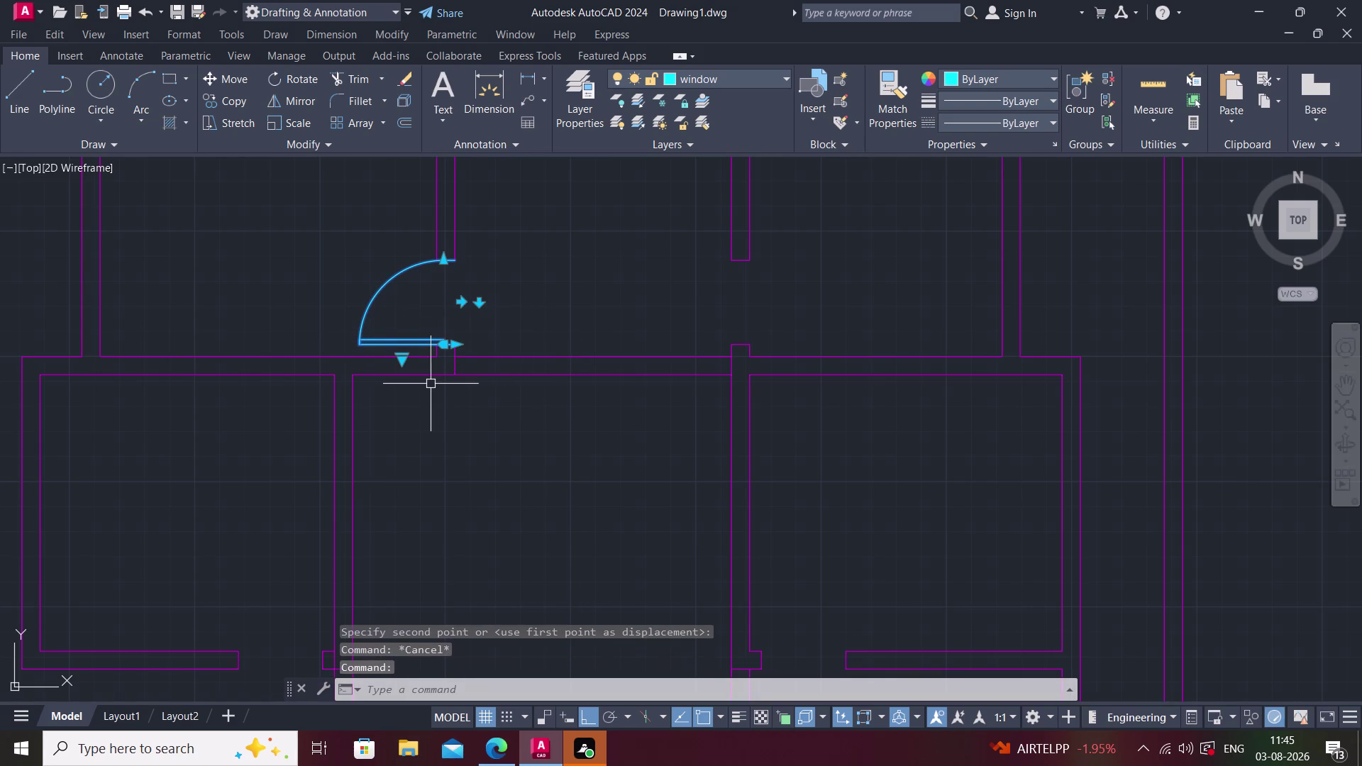
text(mi)
key(space)
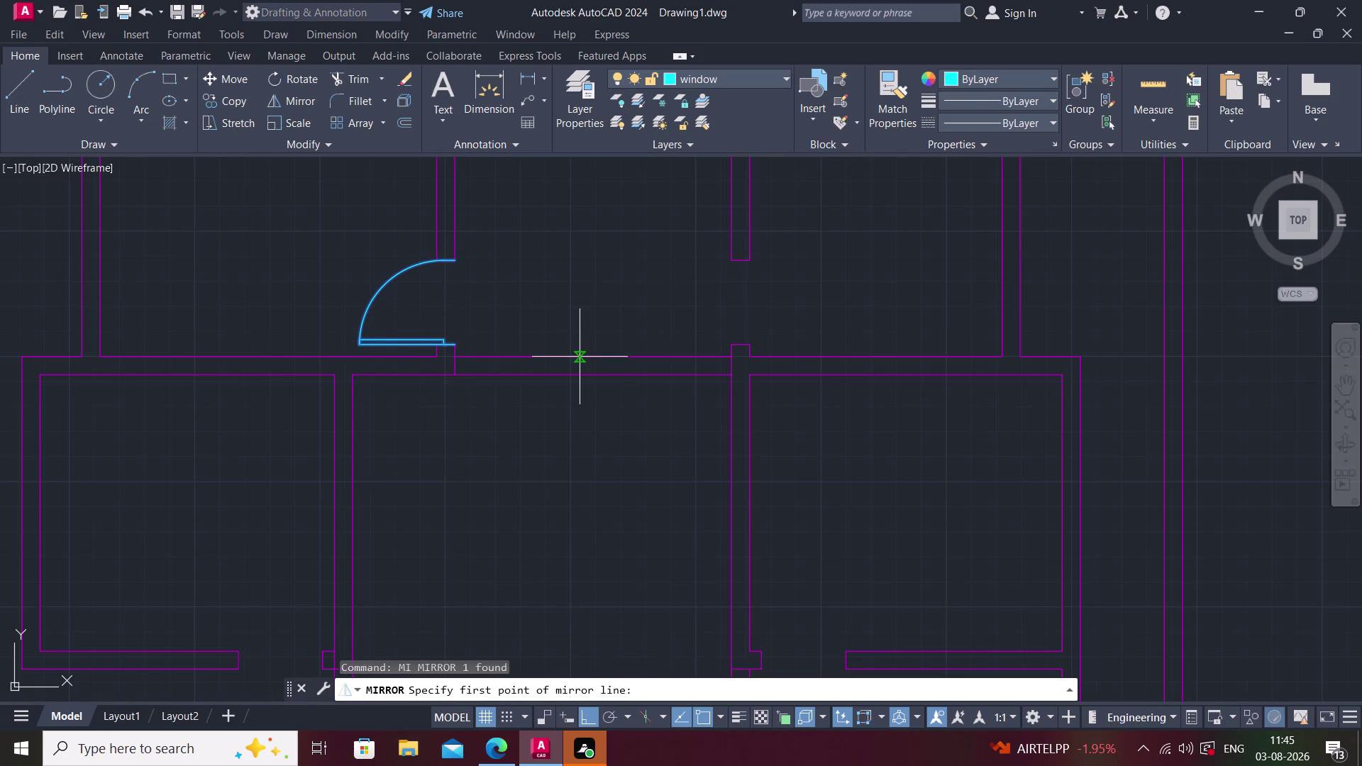
click(595, 356)
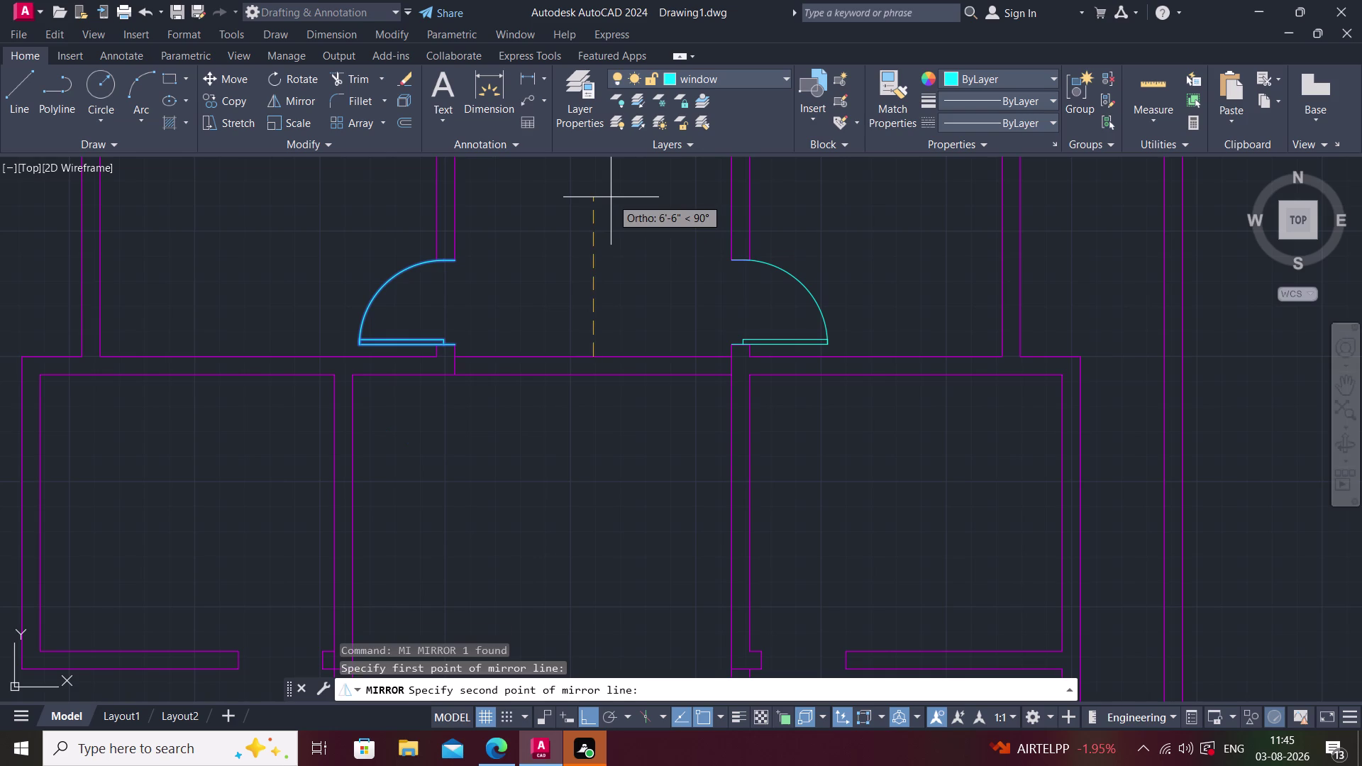
click(611, 197)
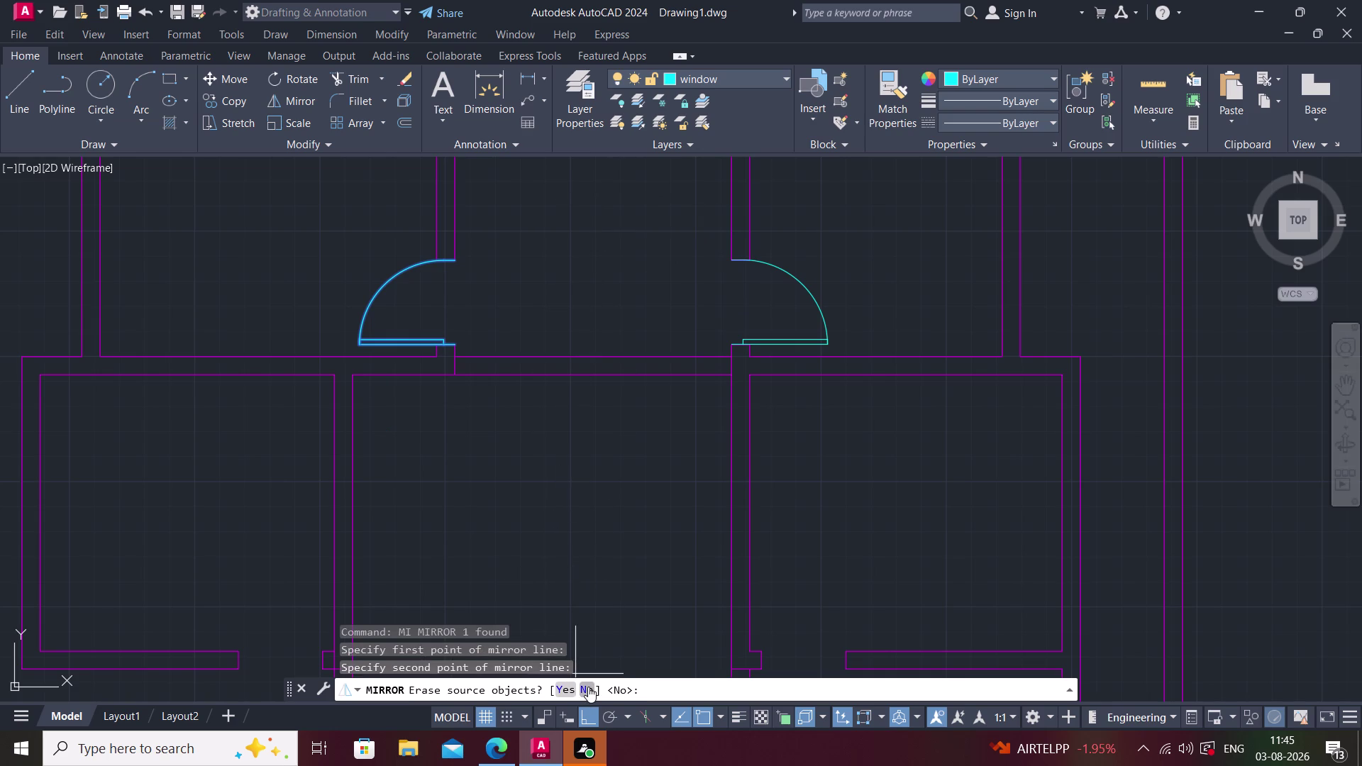
click(588, 686)
middle_drag(663, 546, 593, 436)
scroll(down, 3)
middle_drag(581, 456, 584, 315)
scroll(down, 3)
middle_drag(587, 356, 585, 374)
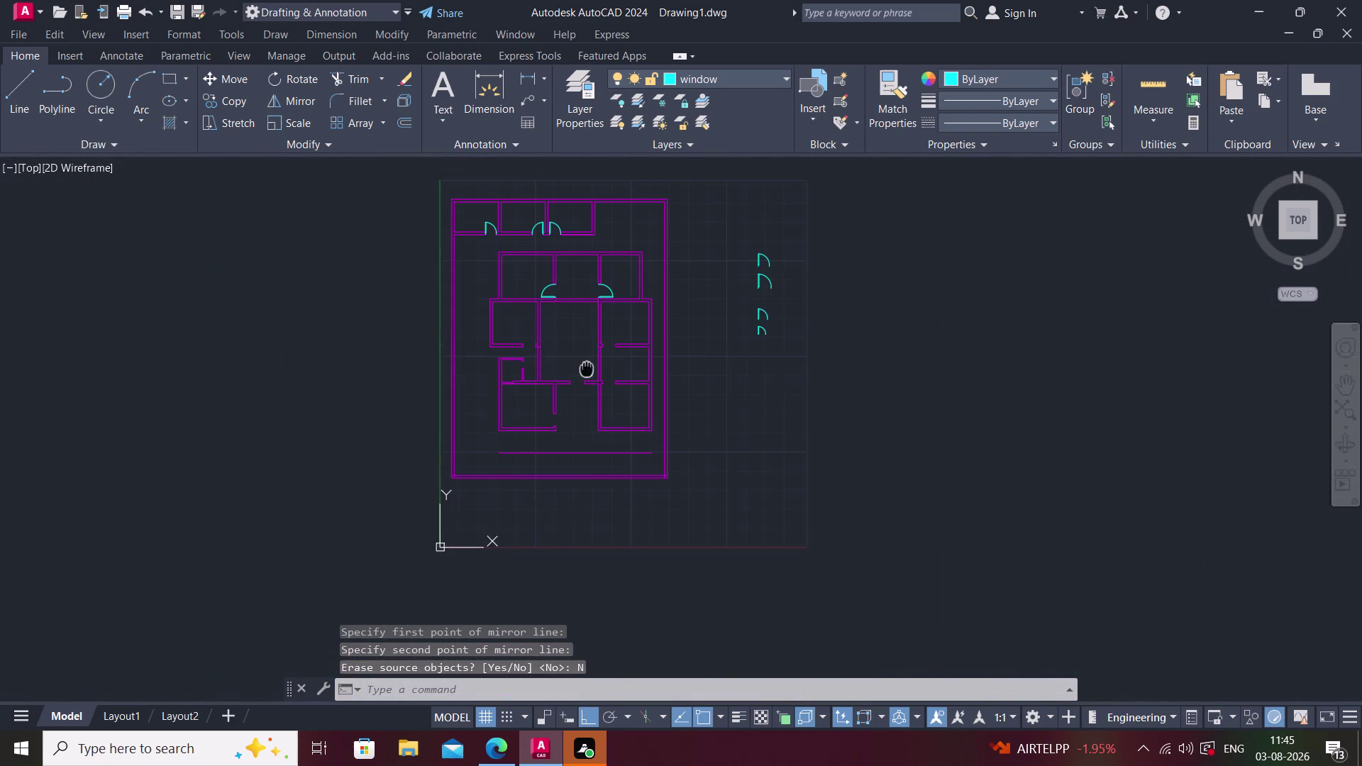
Start measuring the wall opening, then cancel the measurement.
middle_drag(585, 374, 580, 383)
scroll(up, 3)
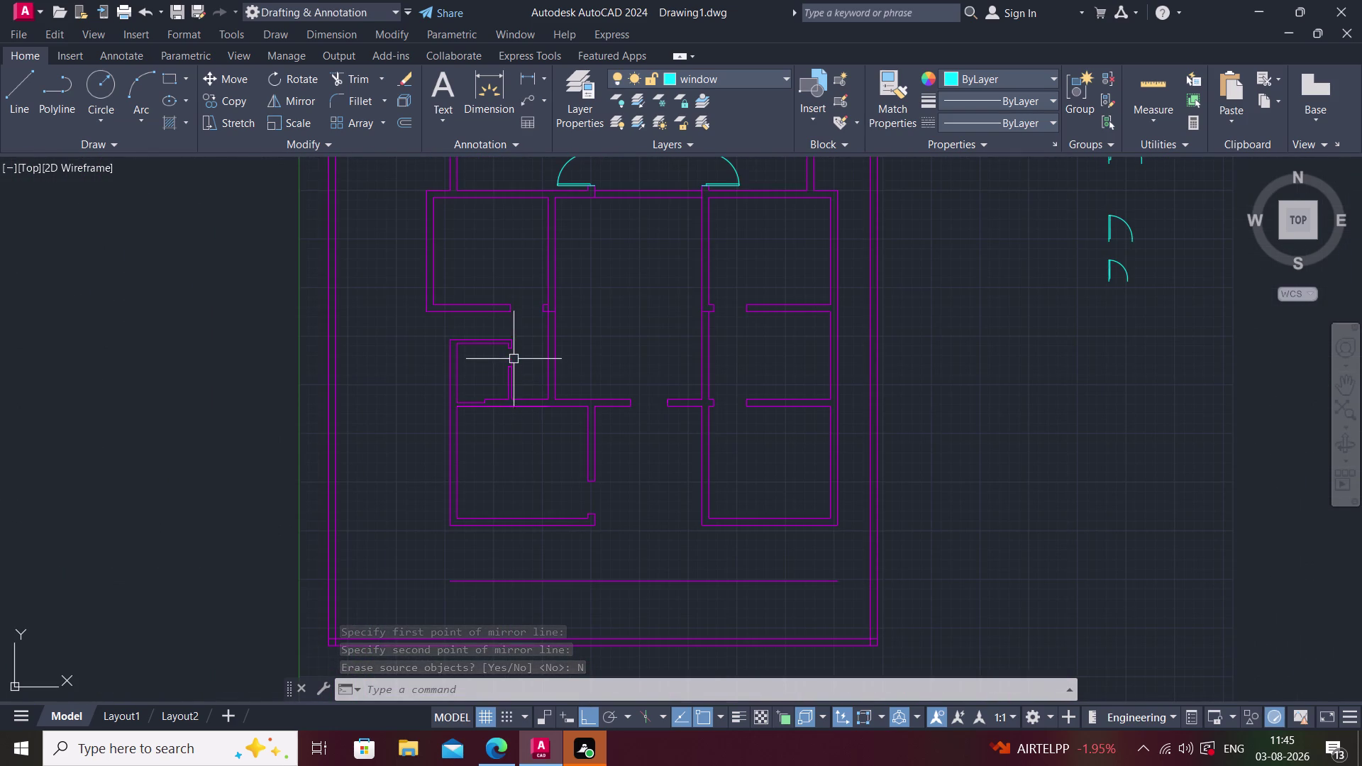
scroll(up, 3)
click(530, 72)
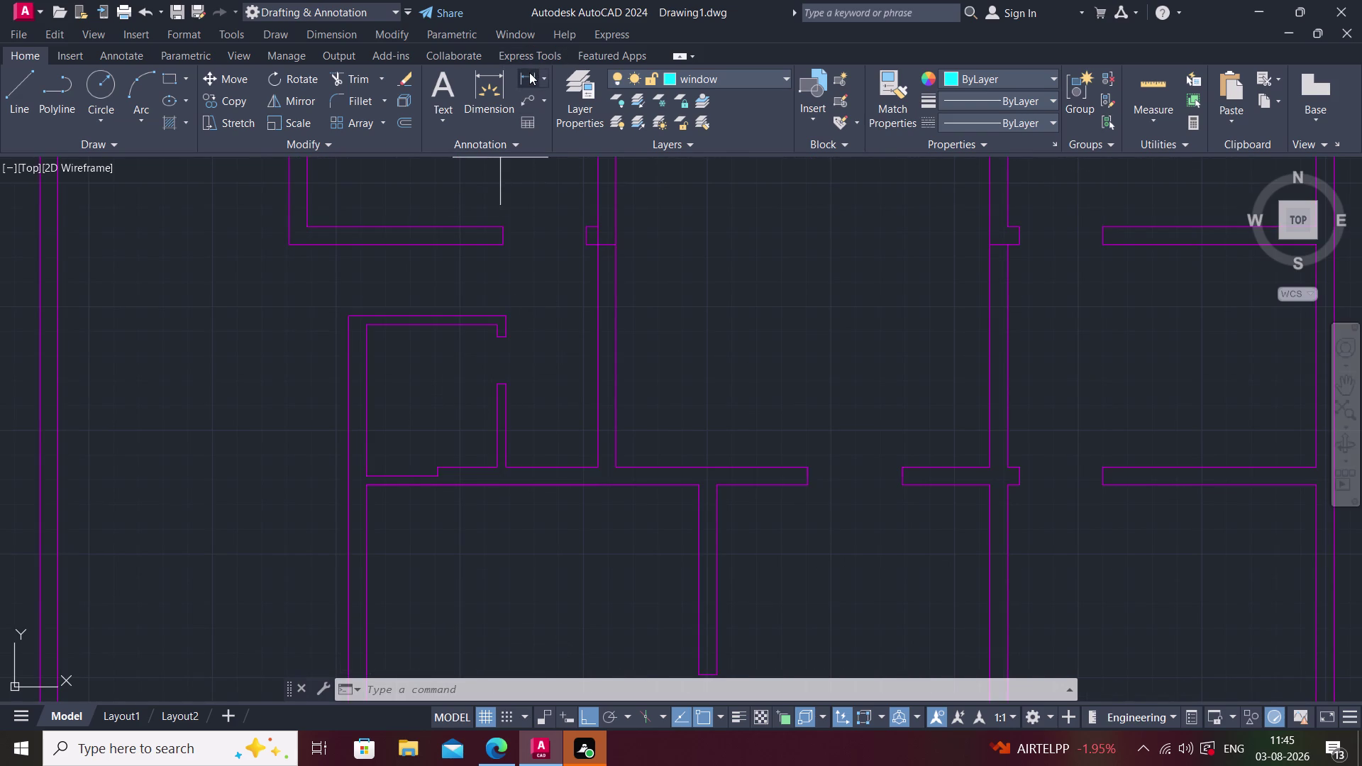
scroll(up, 3)
click(500, 336)
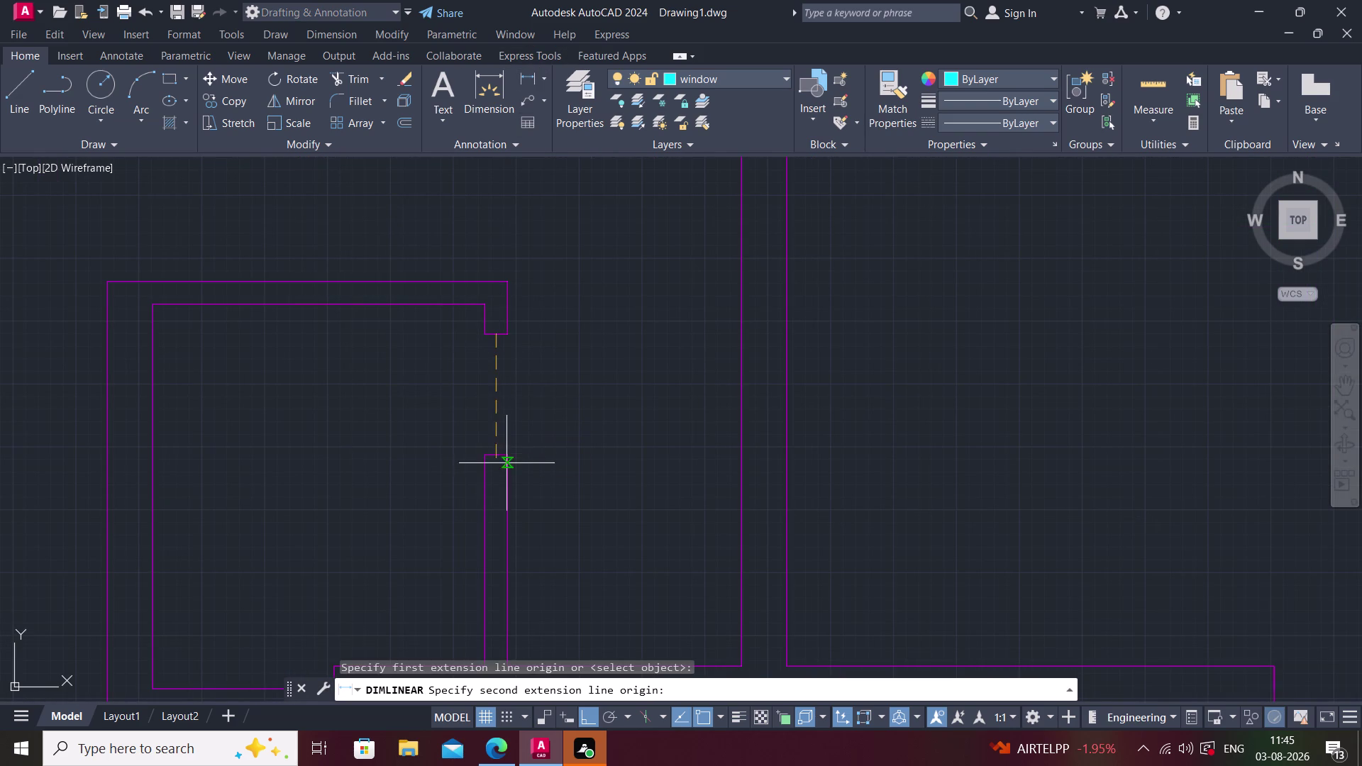
click(496, 456)
key(Escape)
middle_drag(557, 438, 526, 428)
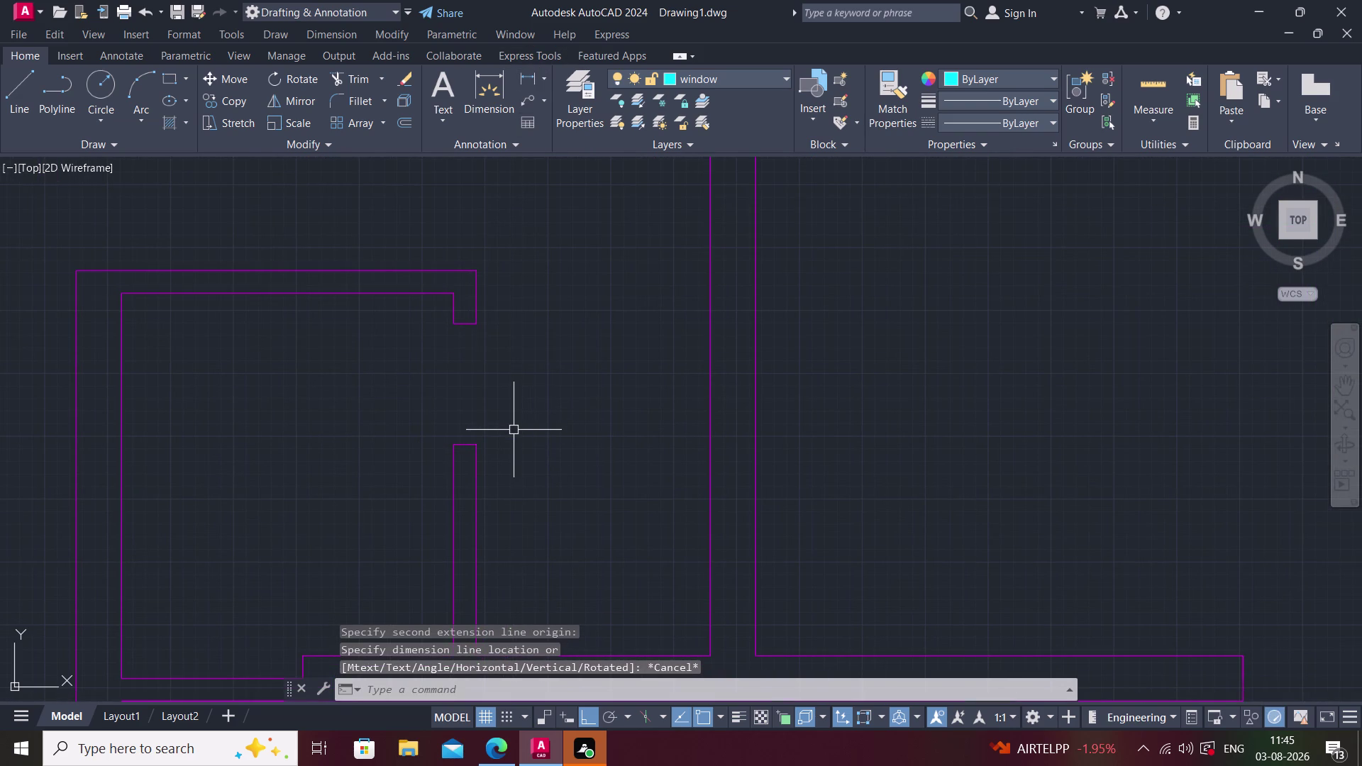
Move the short wall end line 6" down from its endpoint.
click(467, 444)
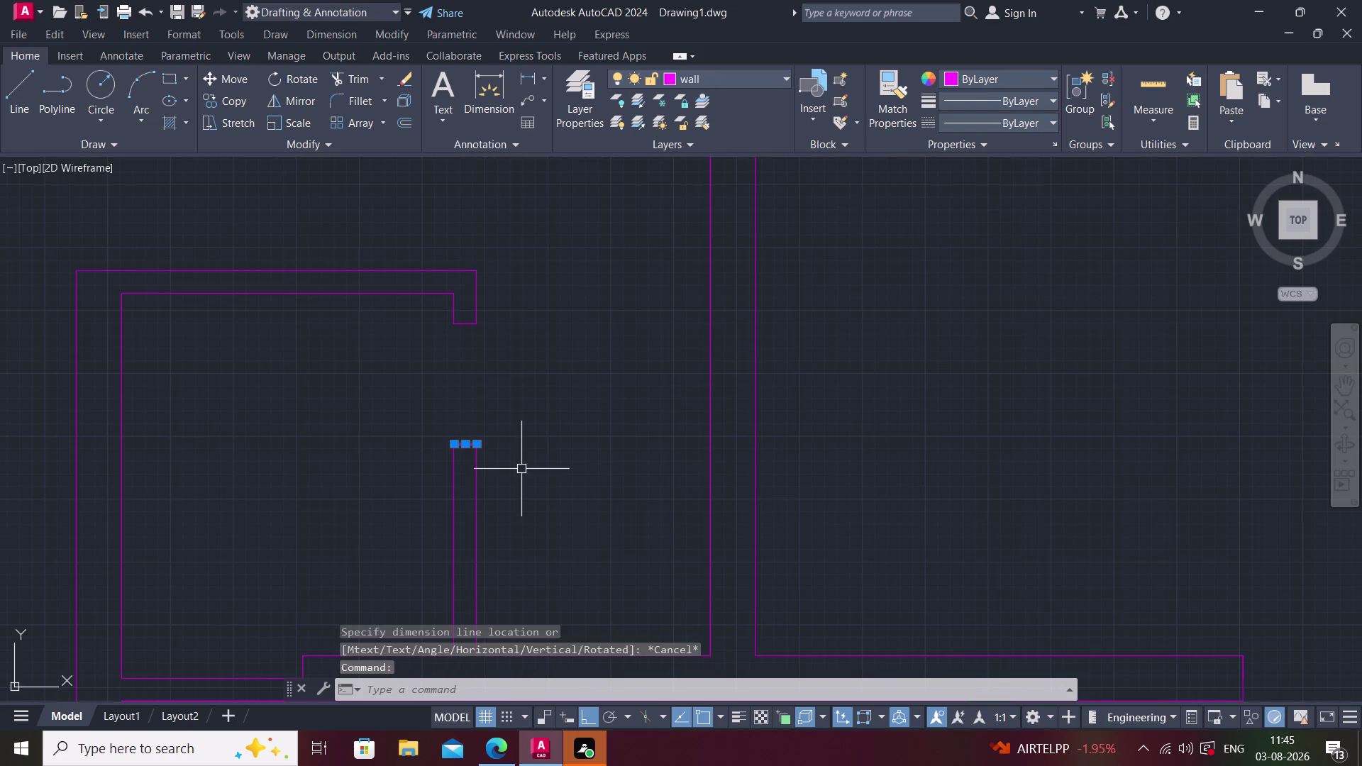
key(m)
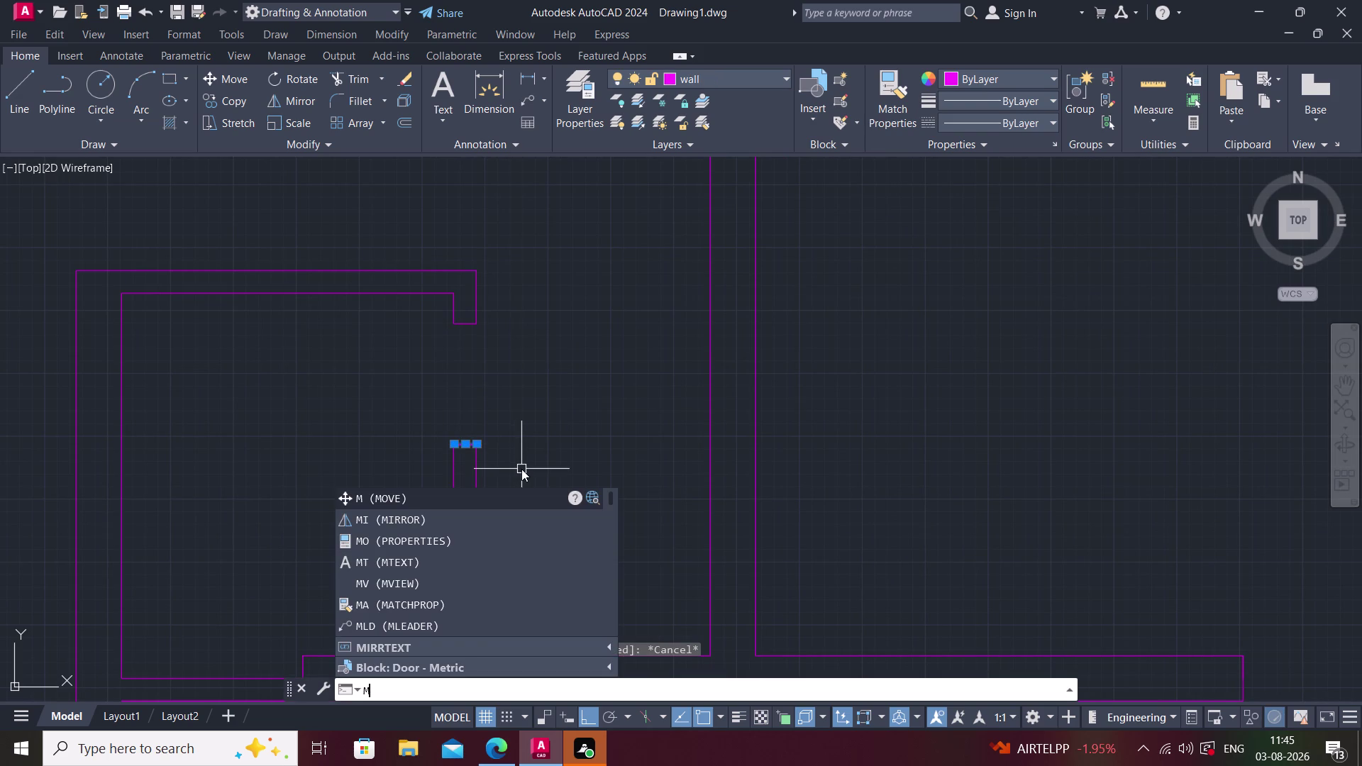
key(space)
scroll(up, 3)
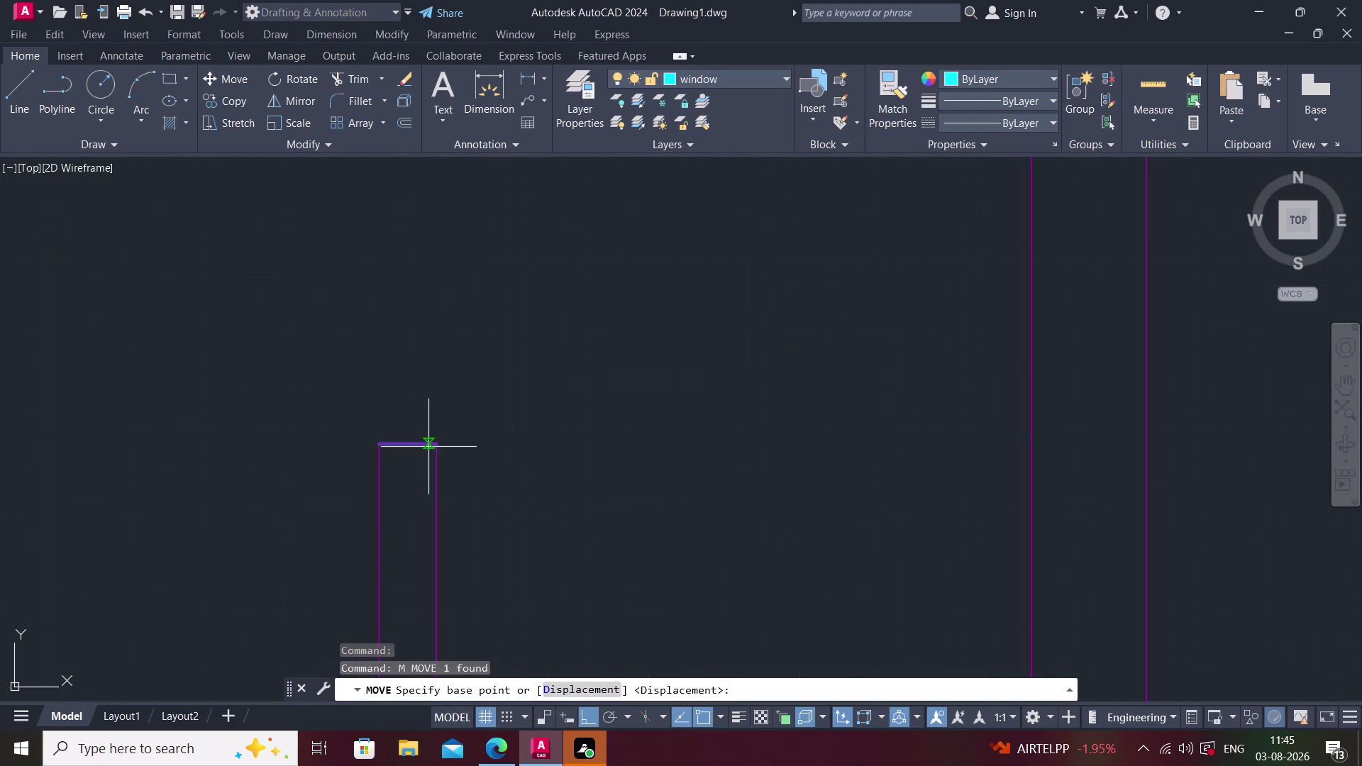
click(437, 445)
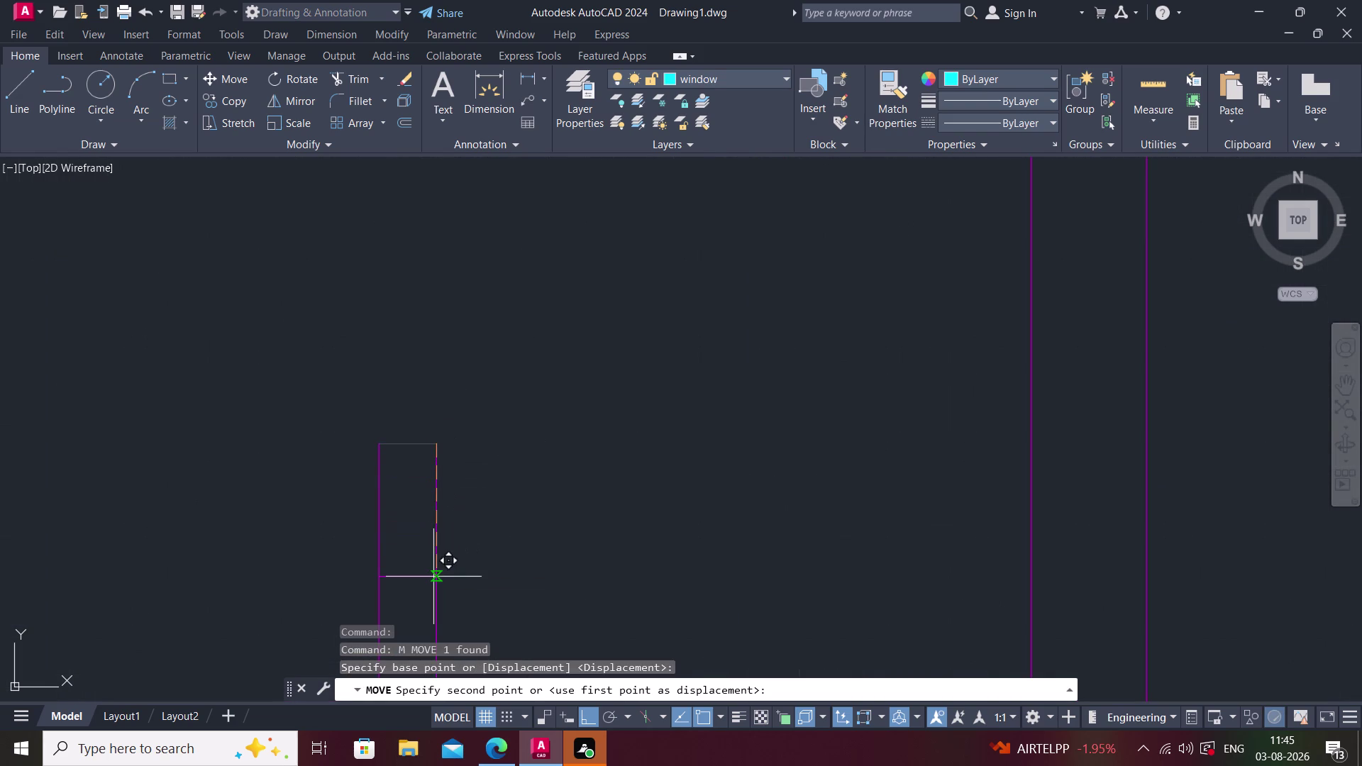
text(6")
key(Return)
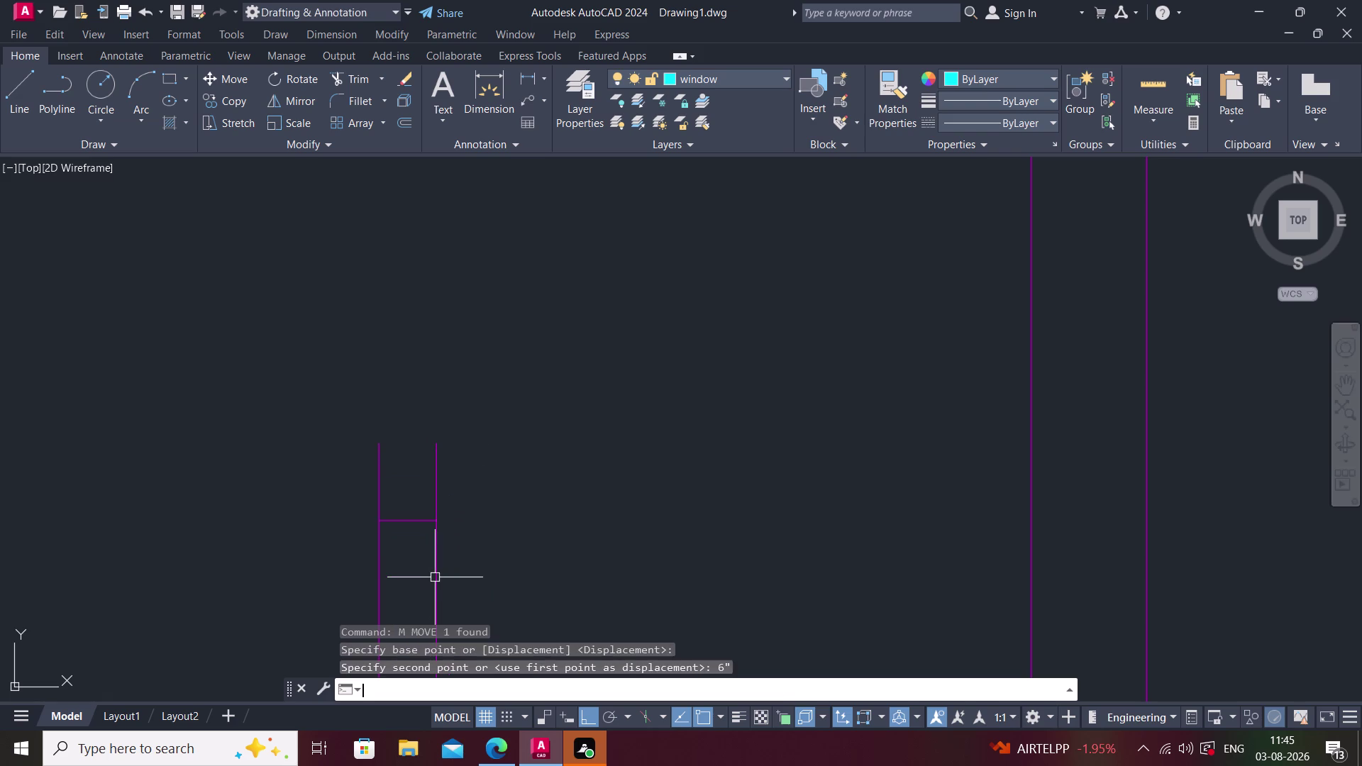
key(Escape)
Try extending the wall lines, regenerate the display, then start trimming.
text(ex)
key(space)
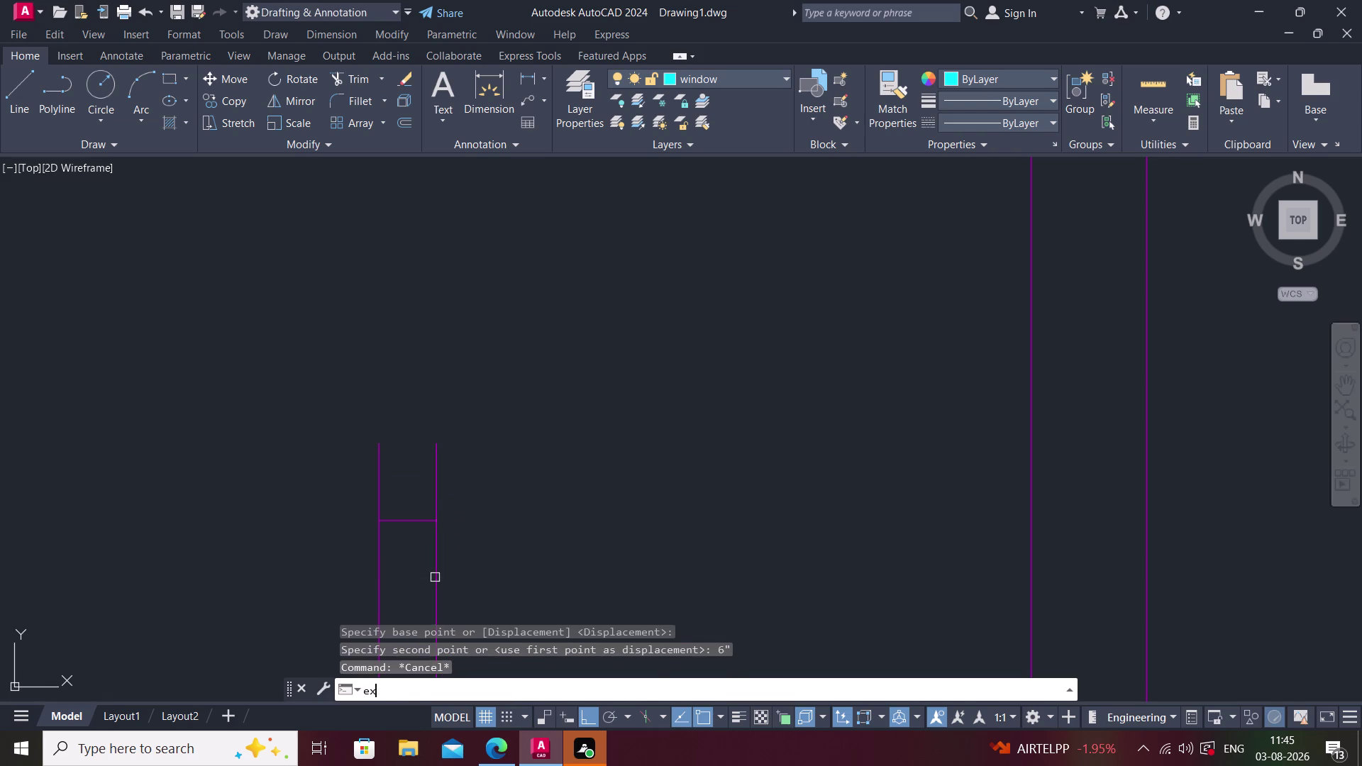
click(364, 468)
key(Escape)
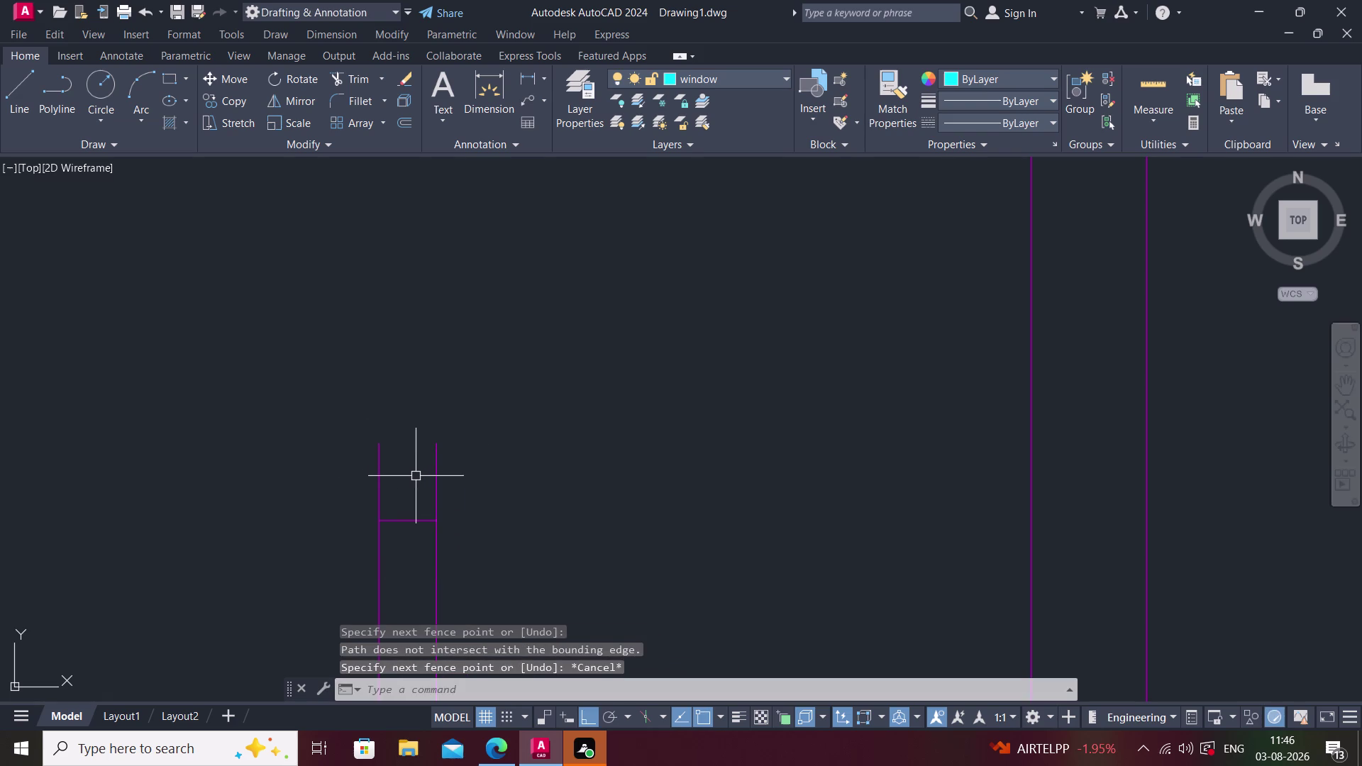
key(r)
text(e)
key(space)
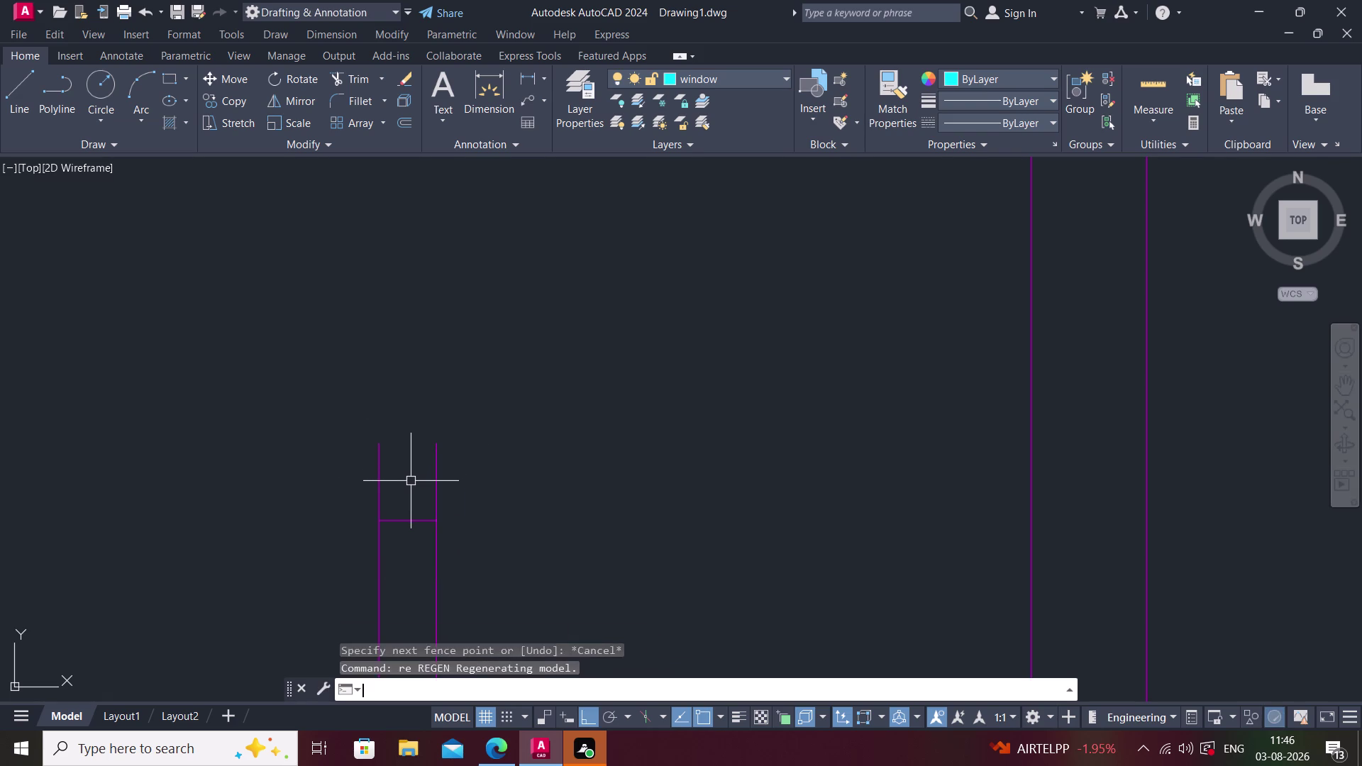
key(Escape)
key(Escape)
text(tr)
key(space)
click(366, 469)
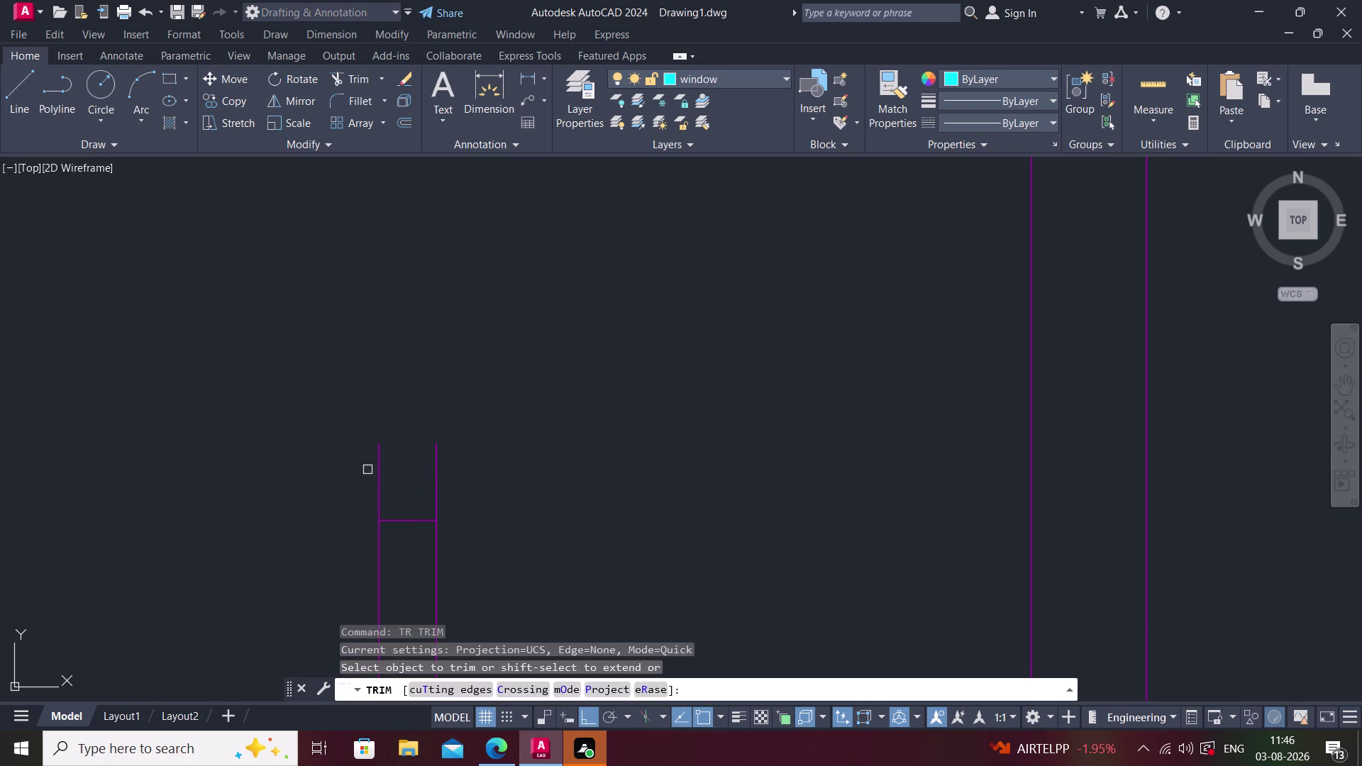
Finish trimming the wall opening and pan over to the spare door blocks.
click(505, 476)
key(Escape)
middle_click(509, 472)
scroll(down, 3)
middle_drag(617, 458, 546, 431)
scroll(down, 3)
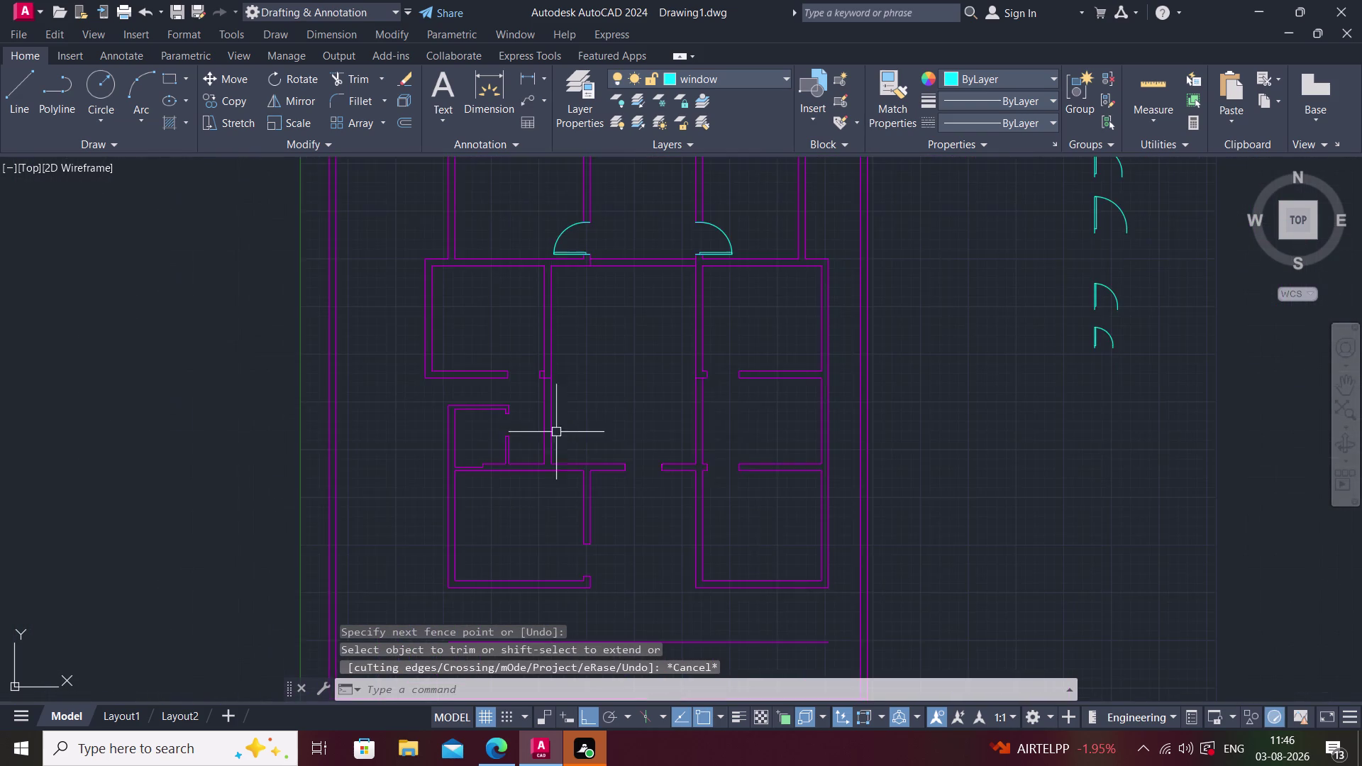
middle_drag(723, 429, 445, 462)
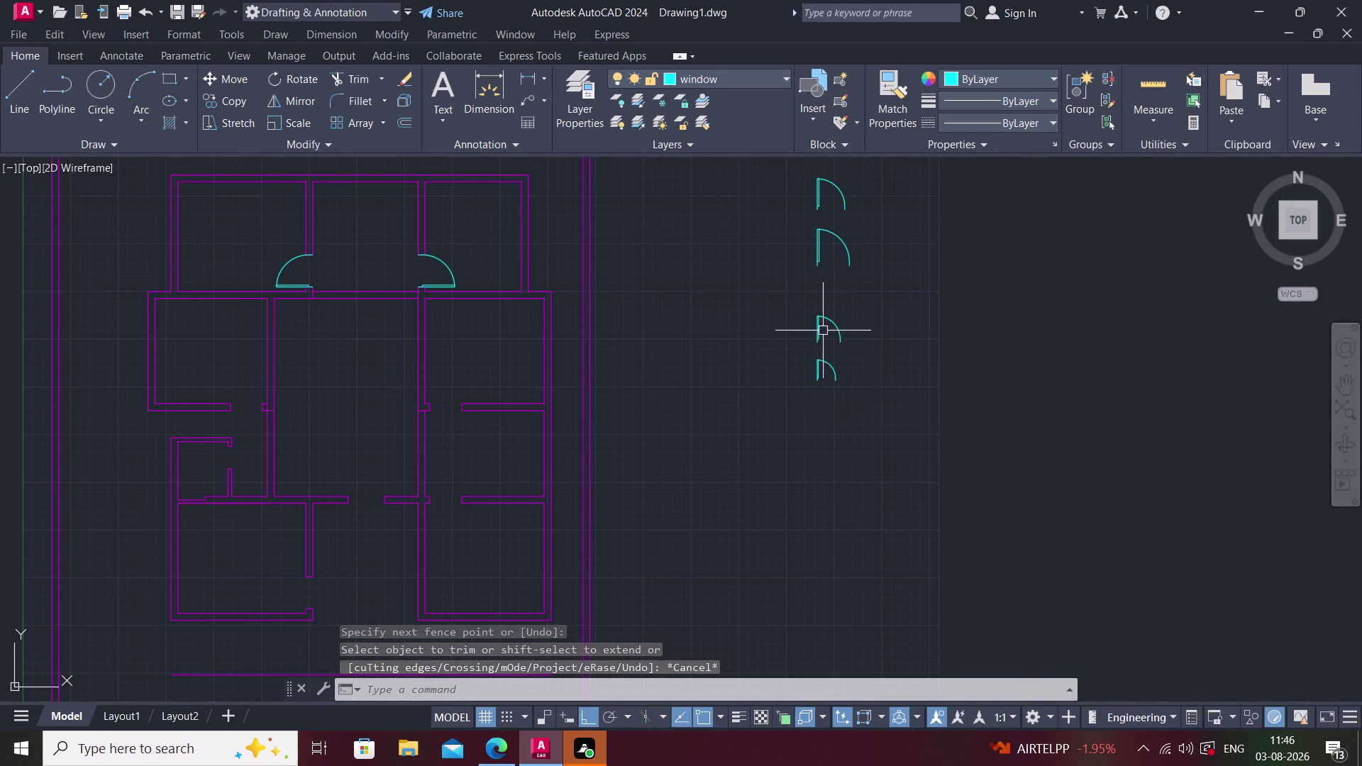
Copy a door swing block from its hinge corner into the small room.
click(821, 330)
text(co)
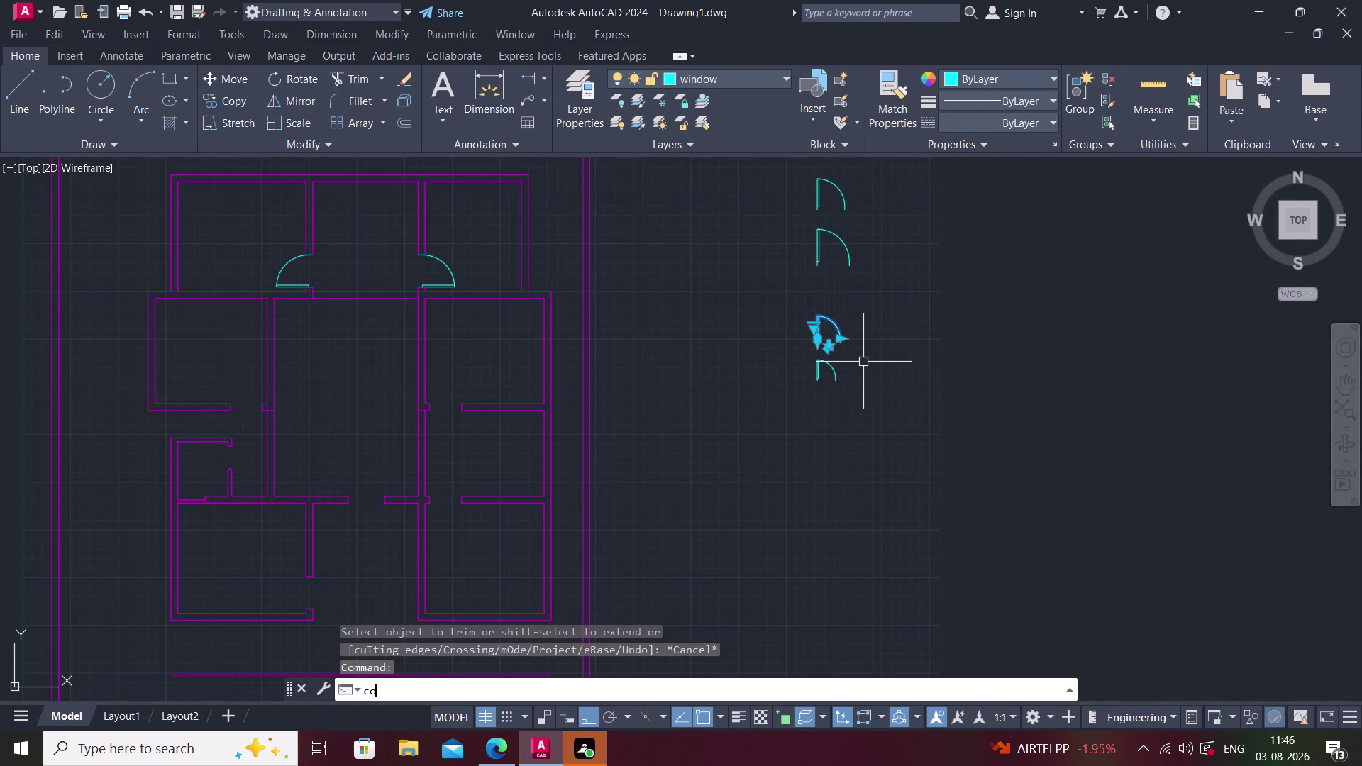
key(space)
scroll(up, 3)
click(755, 320)
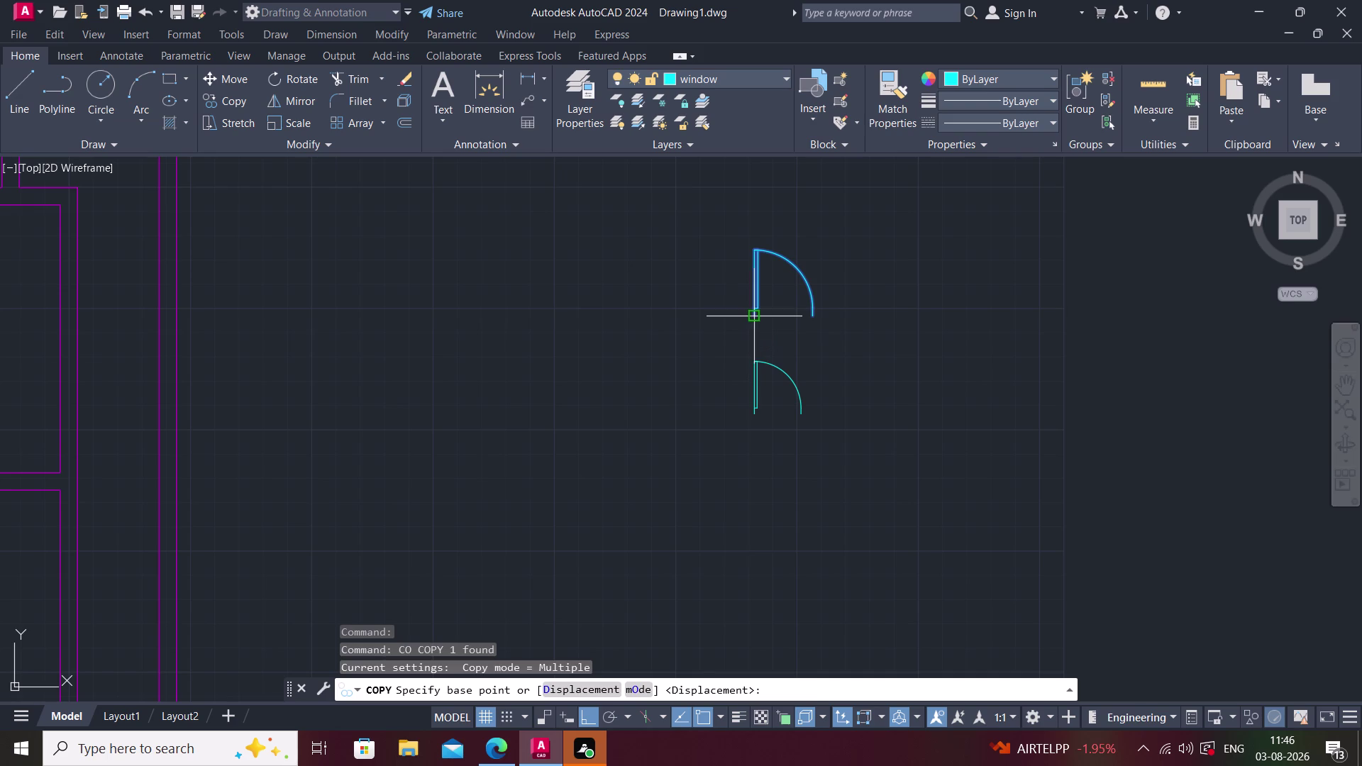
scroll(down, 3)
scroll(up, 3)
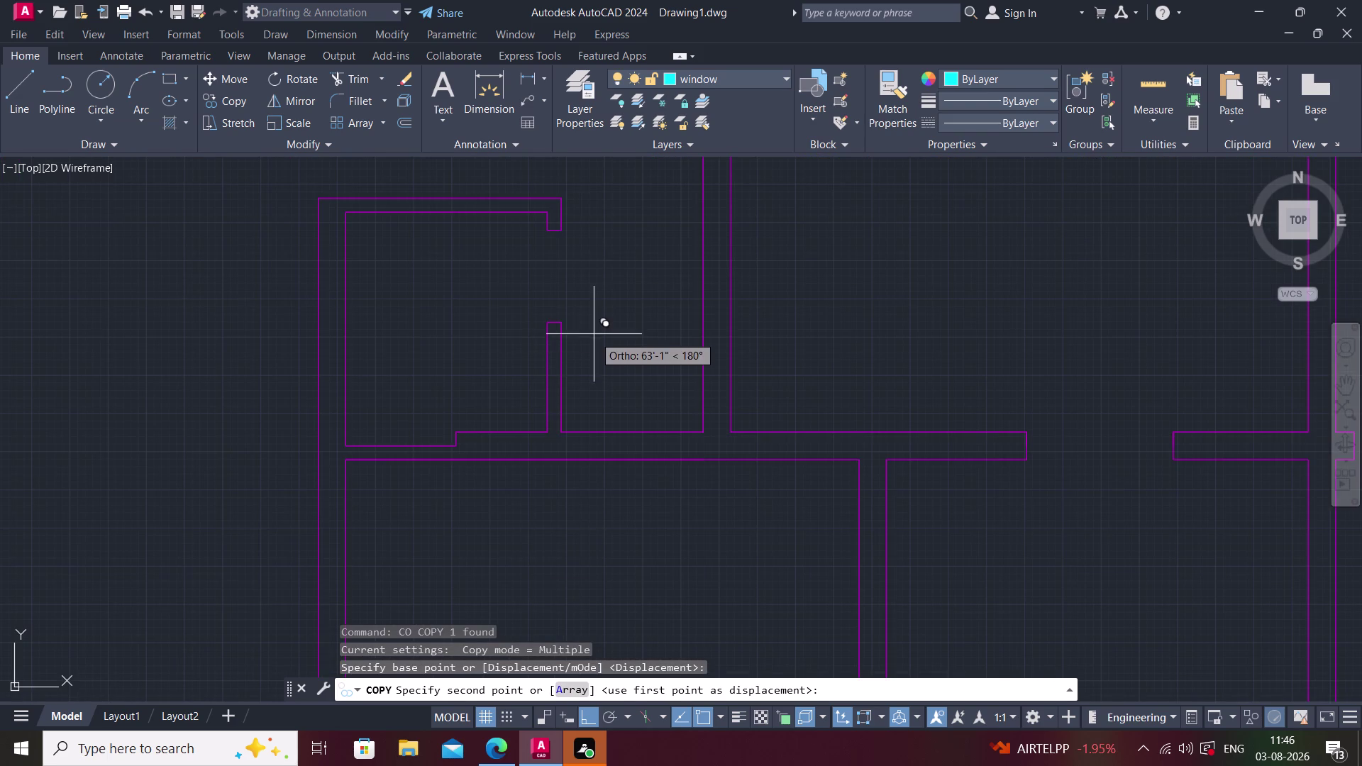
click(605, 310)
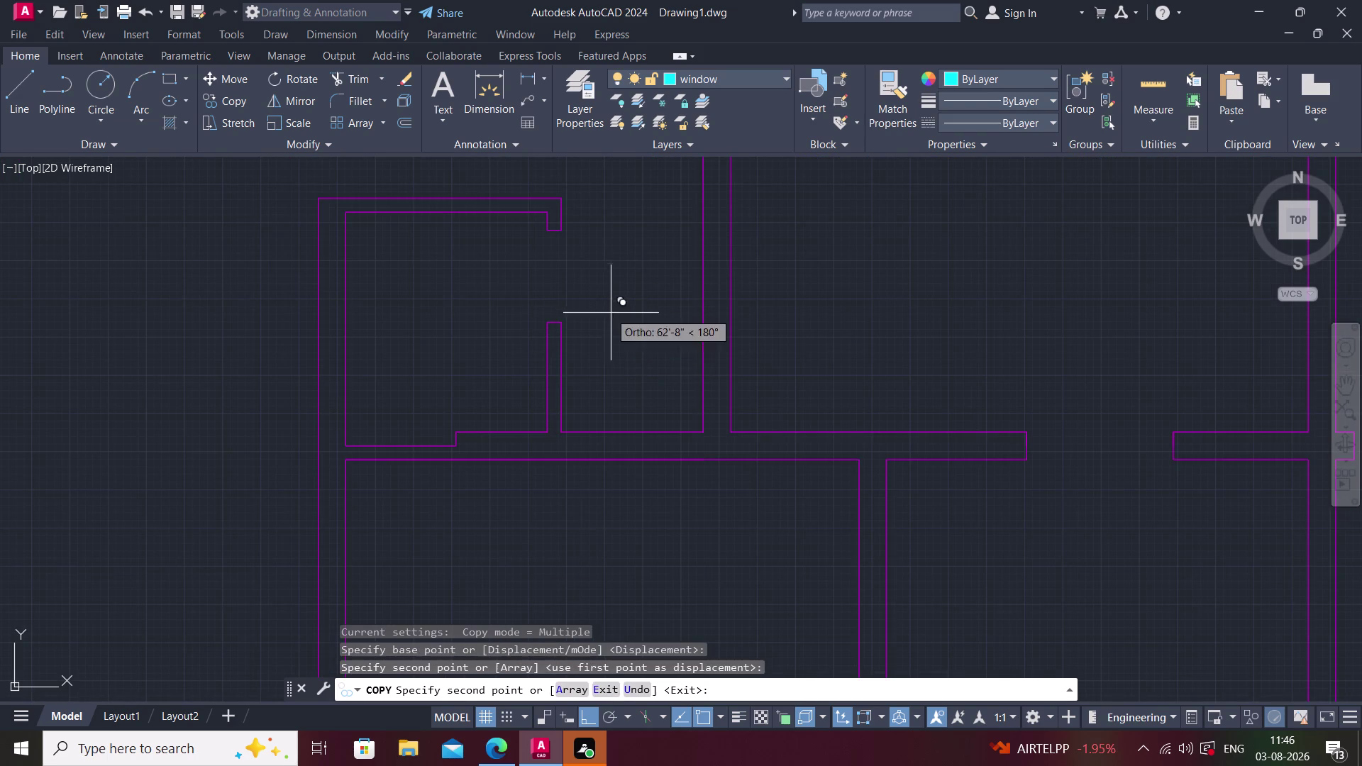
scroll(down, 3)
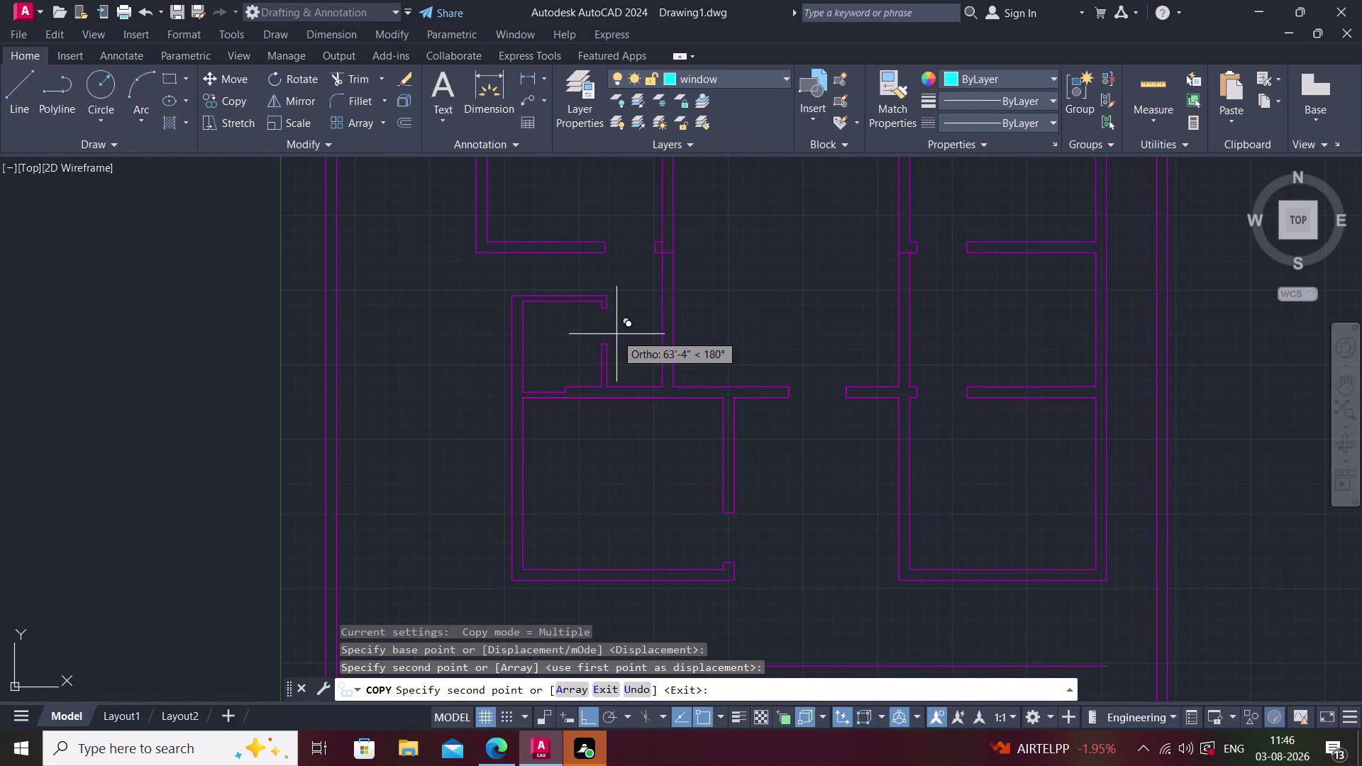
scroll(up, 3)
scroll(down, 3)
scroll(down, 3)
key(Escape)
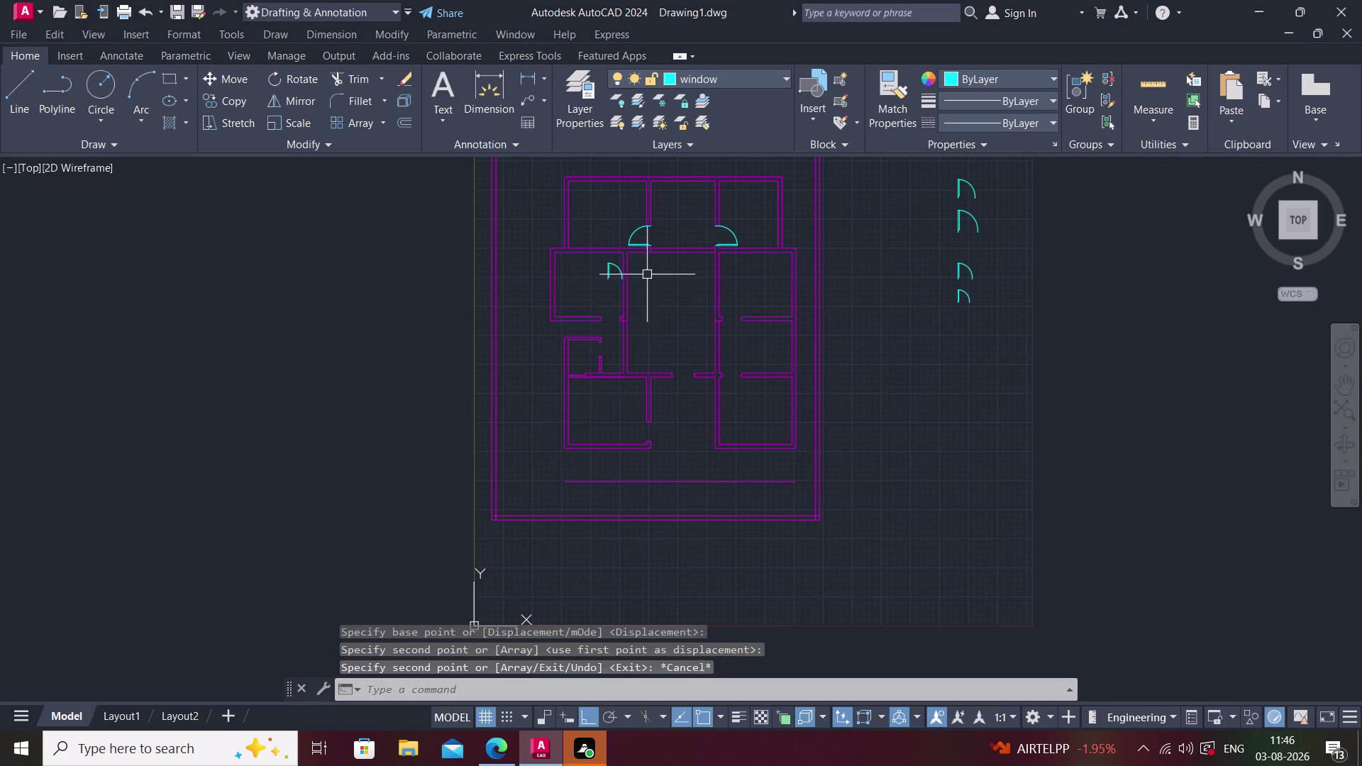
Start rotating the copied door with its hinge corner as the pivot.
click(609, 267)
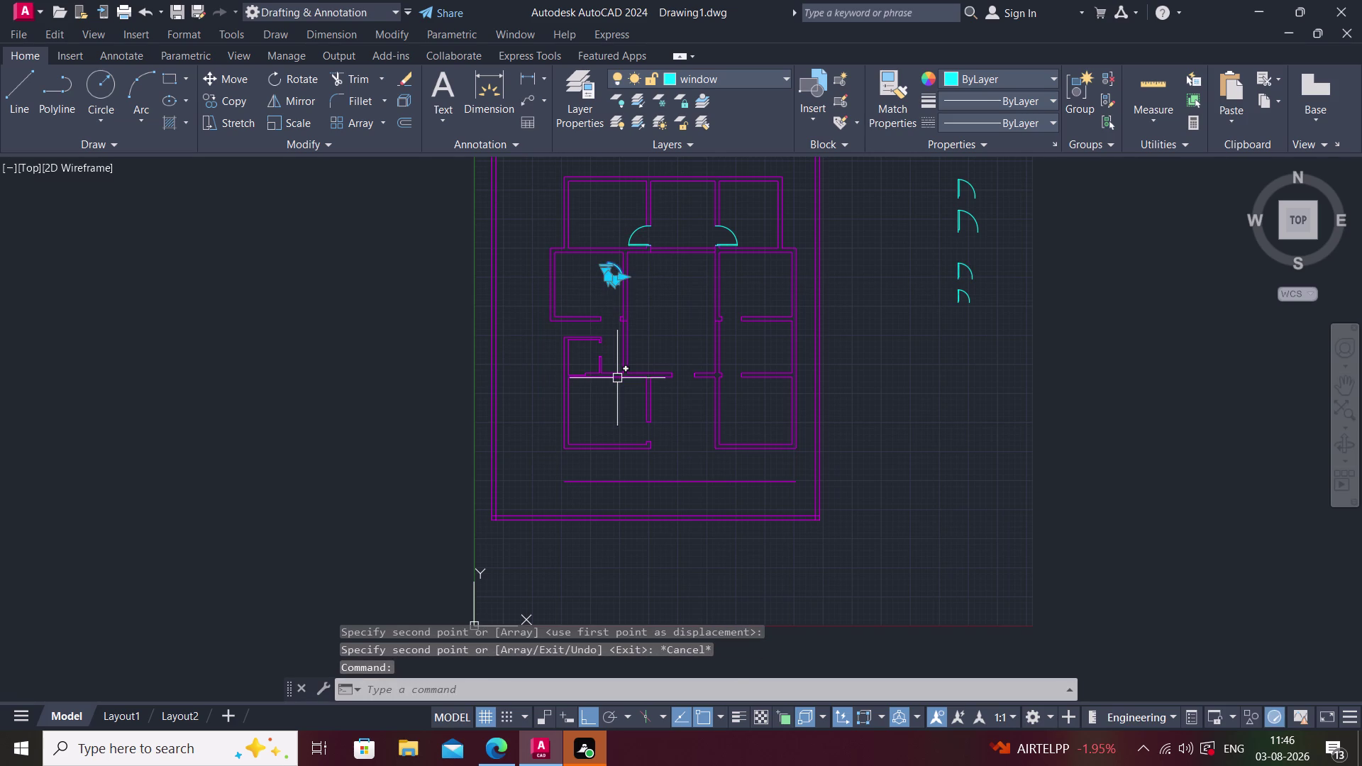
text(ro)
key(space)
scroll(up, 3)
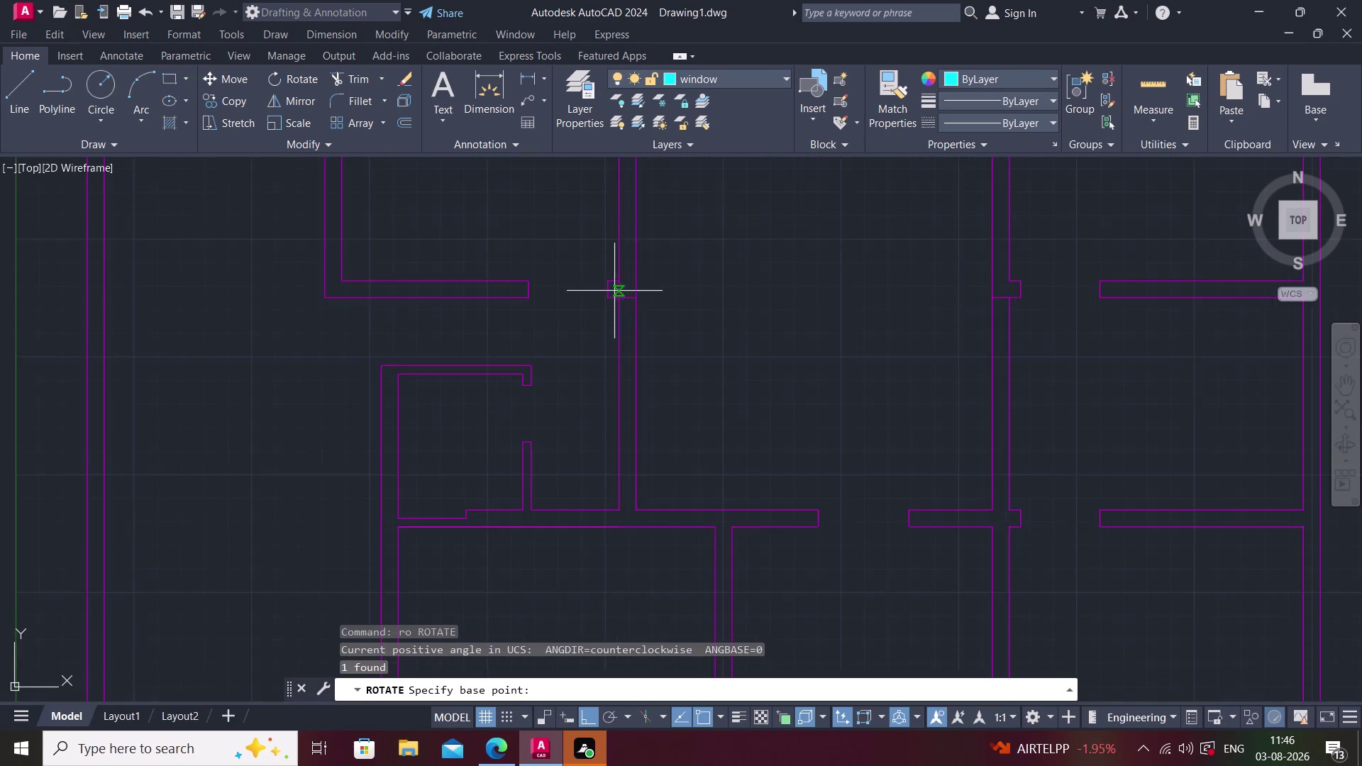
middle_drag(615, 290, 542, 652)
scroll(up, 3)
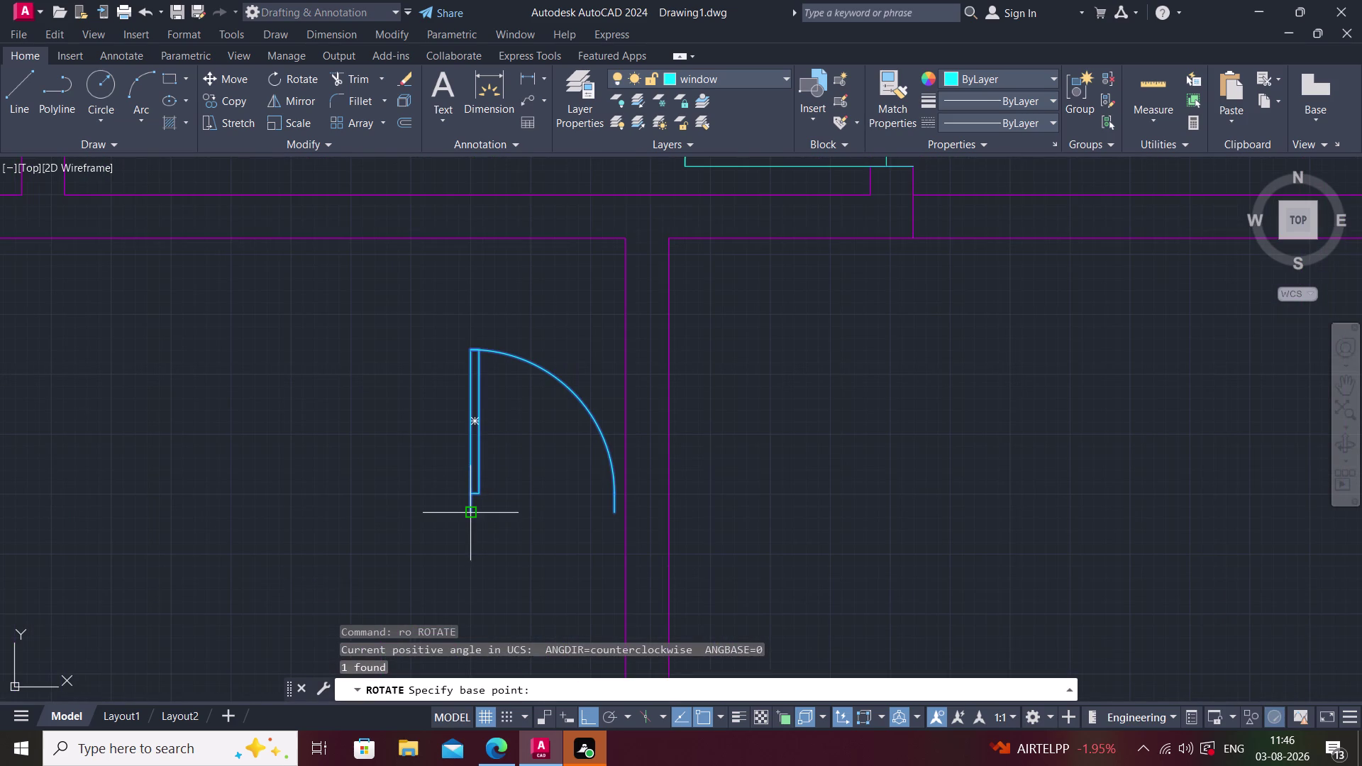
click(471, 512)
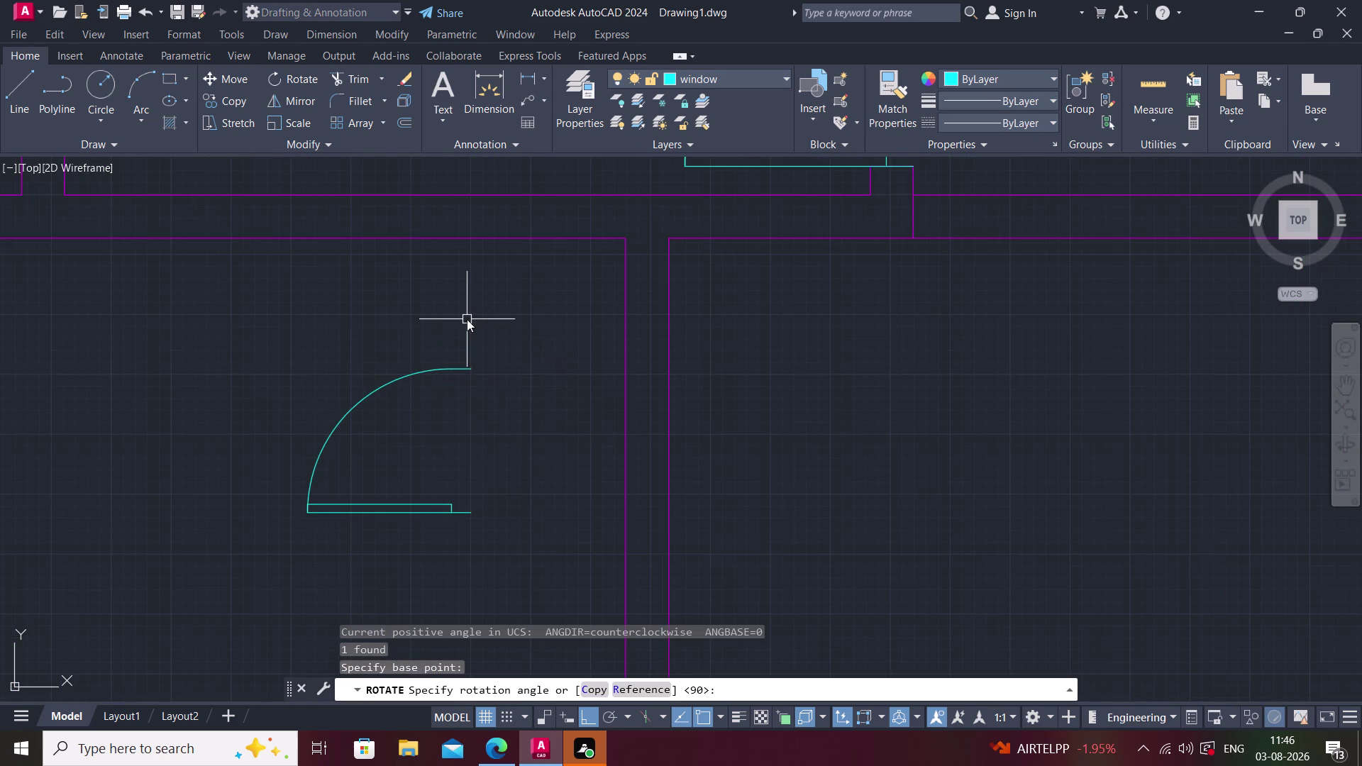